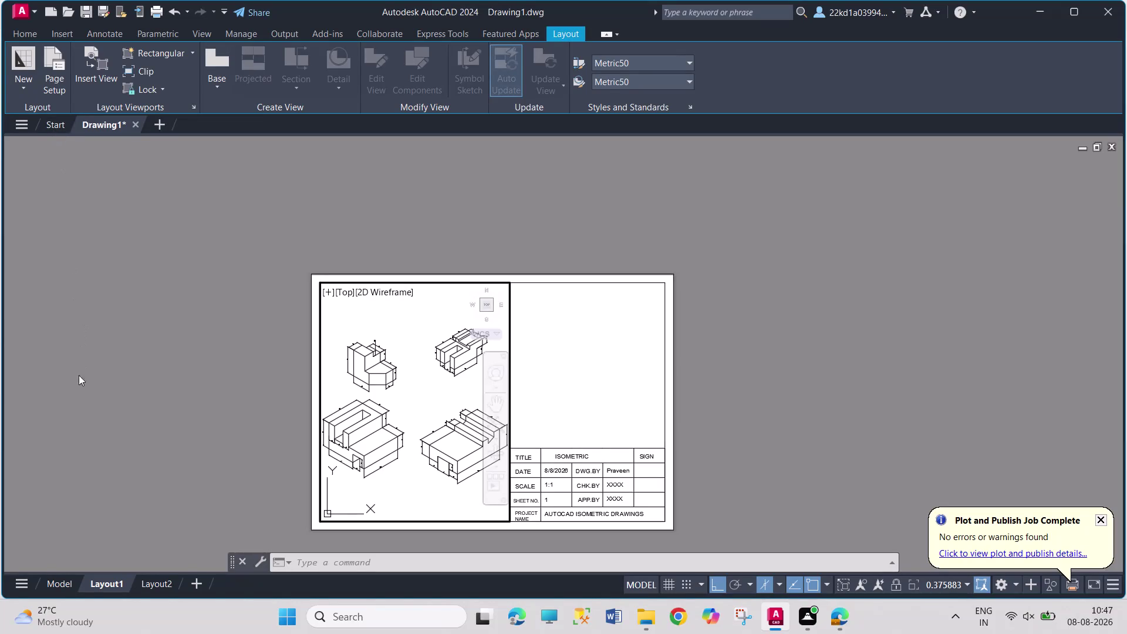
From model space, browse the save dialog to D: > DESKTOP2 > SOLIDWORKS CADDESK > ASSEMBLY1111 > AUTOCAD FUJI.
click(55, 584)
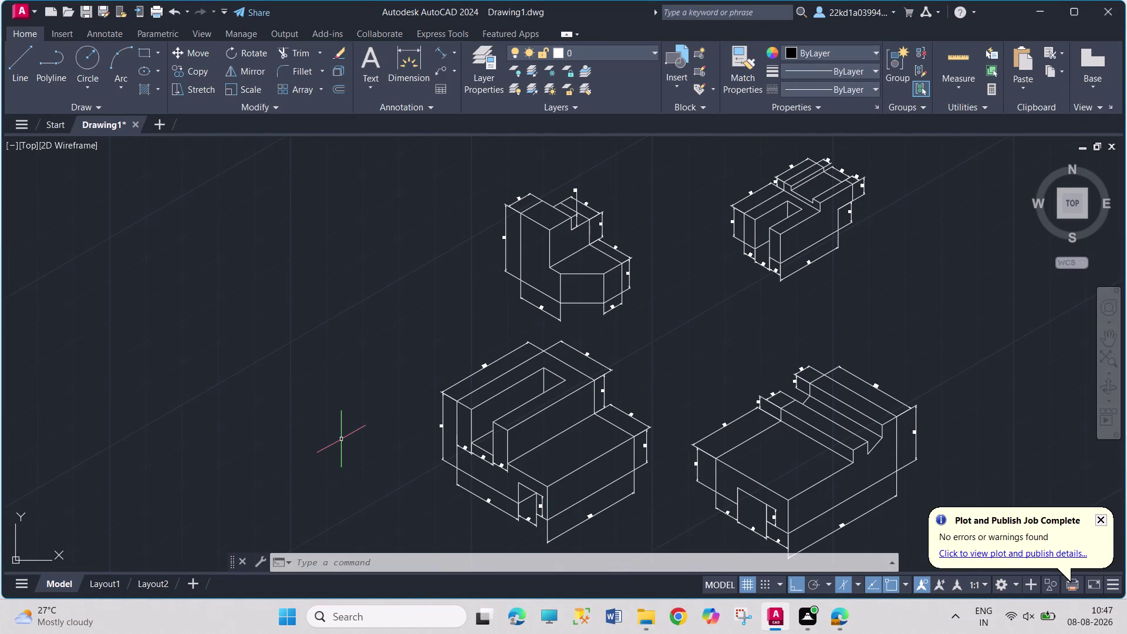
key(ctrl+s)
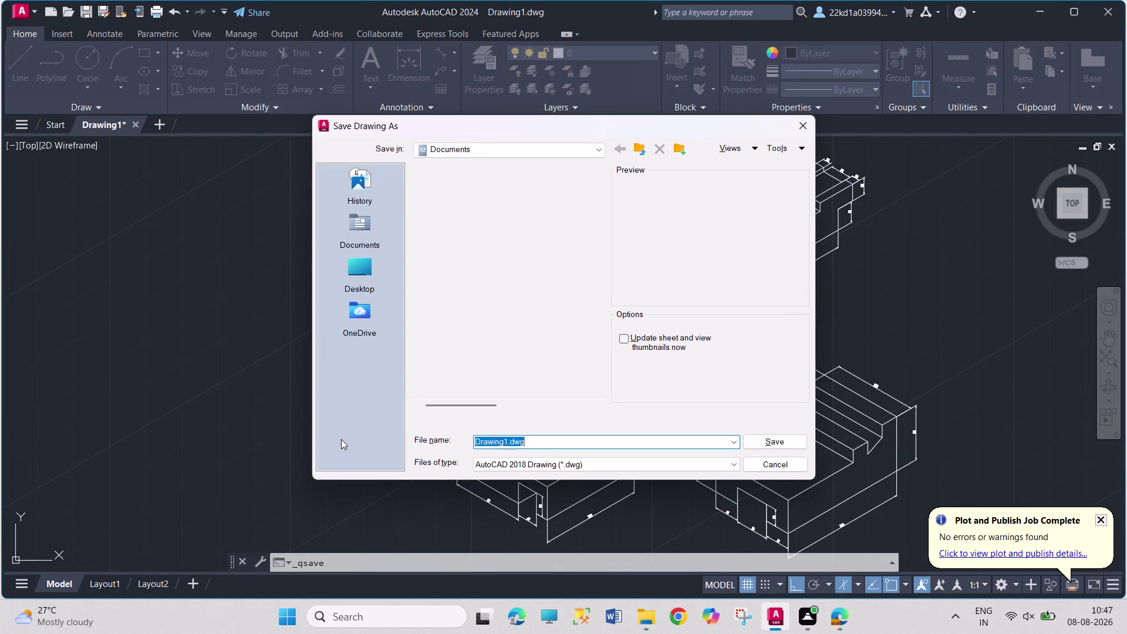
click(366, 273)
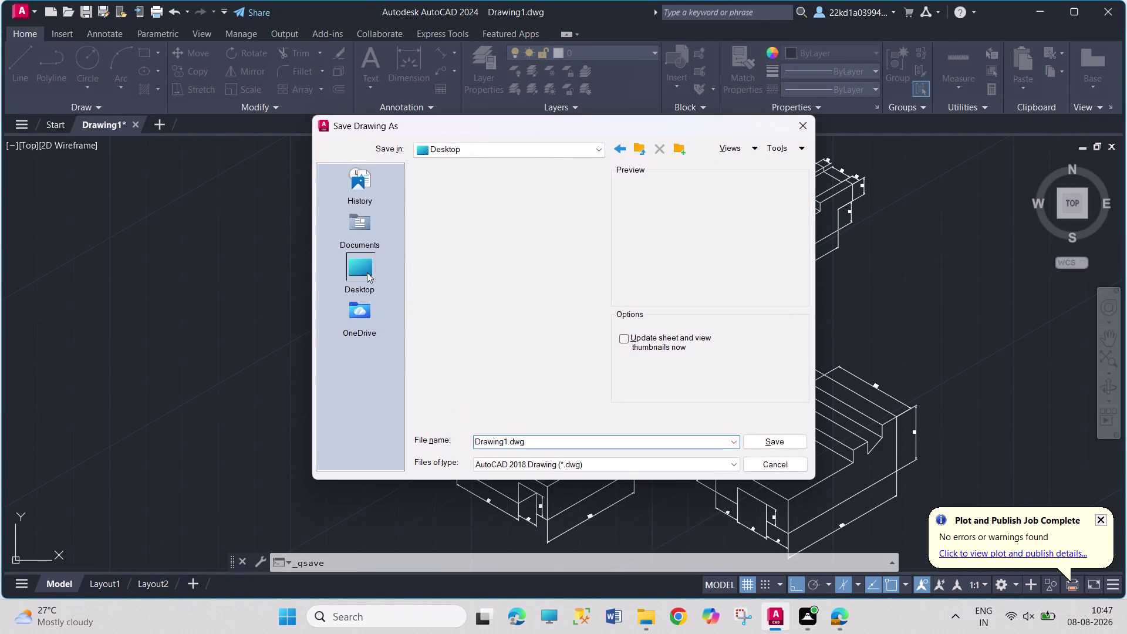
double_click(444, 306)
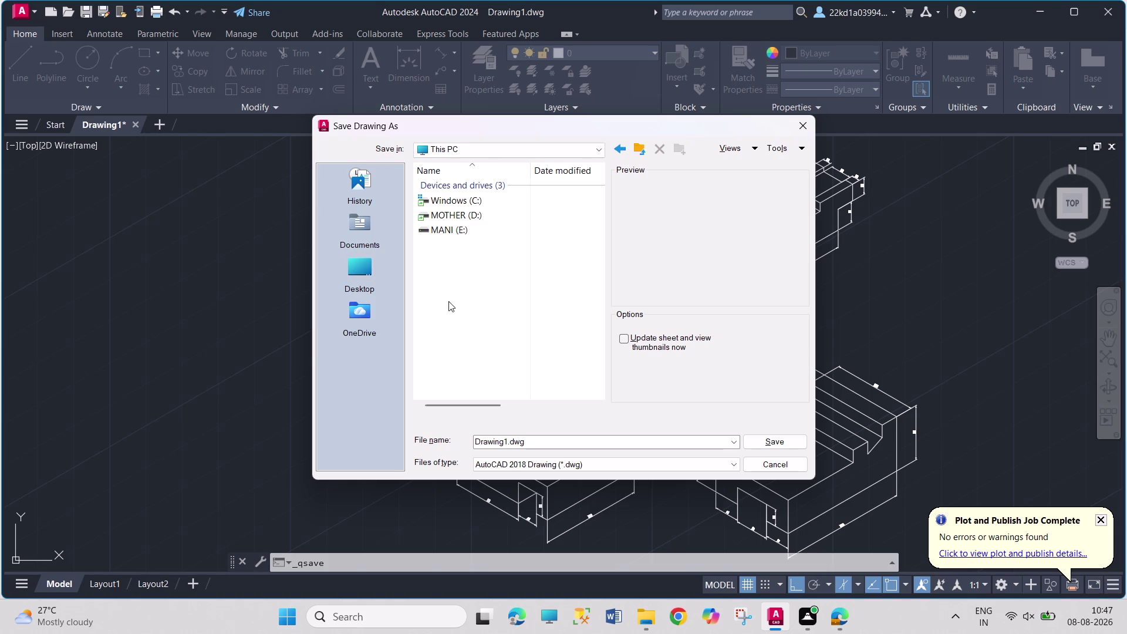
double_click(488, 218)
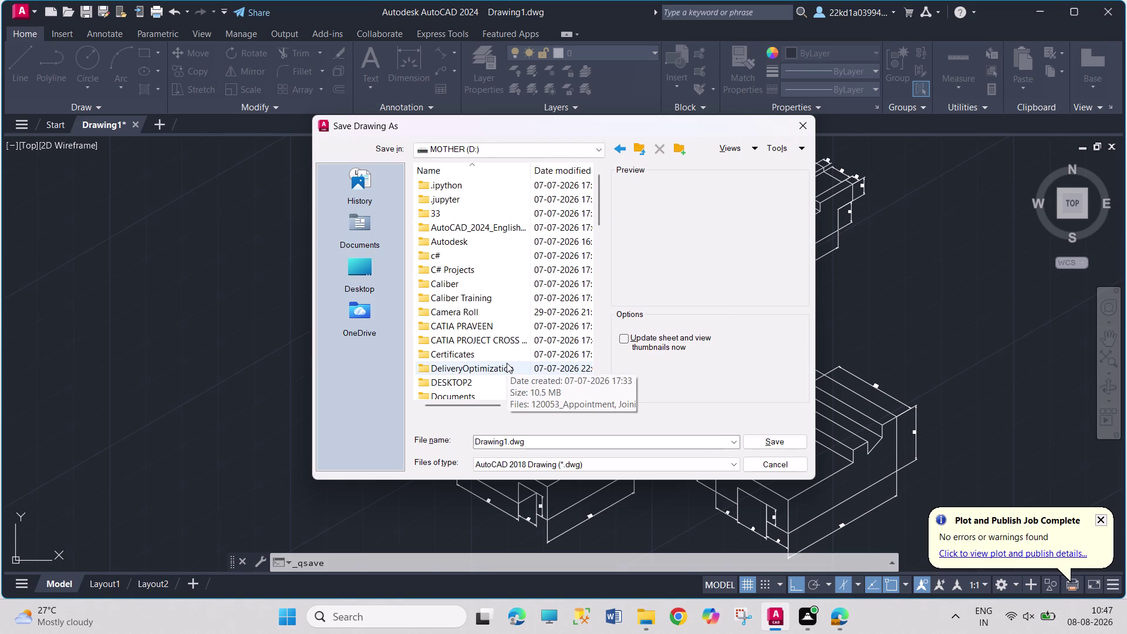
double_click(492, 384)
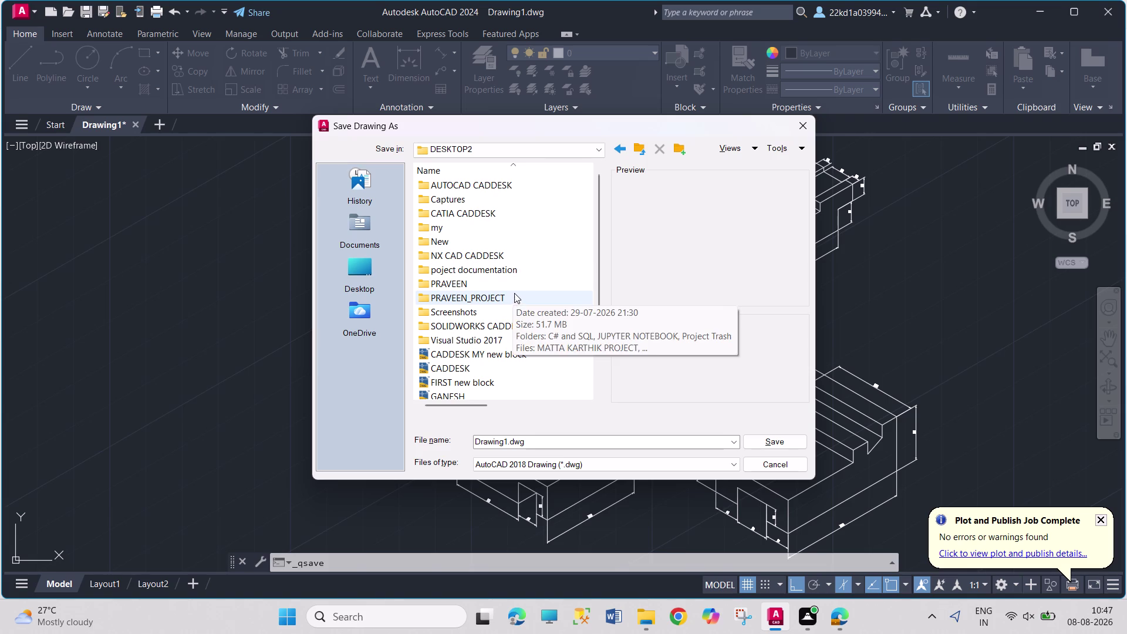
double_click(525, 326)
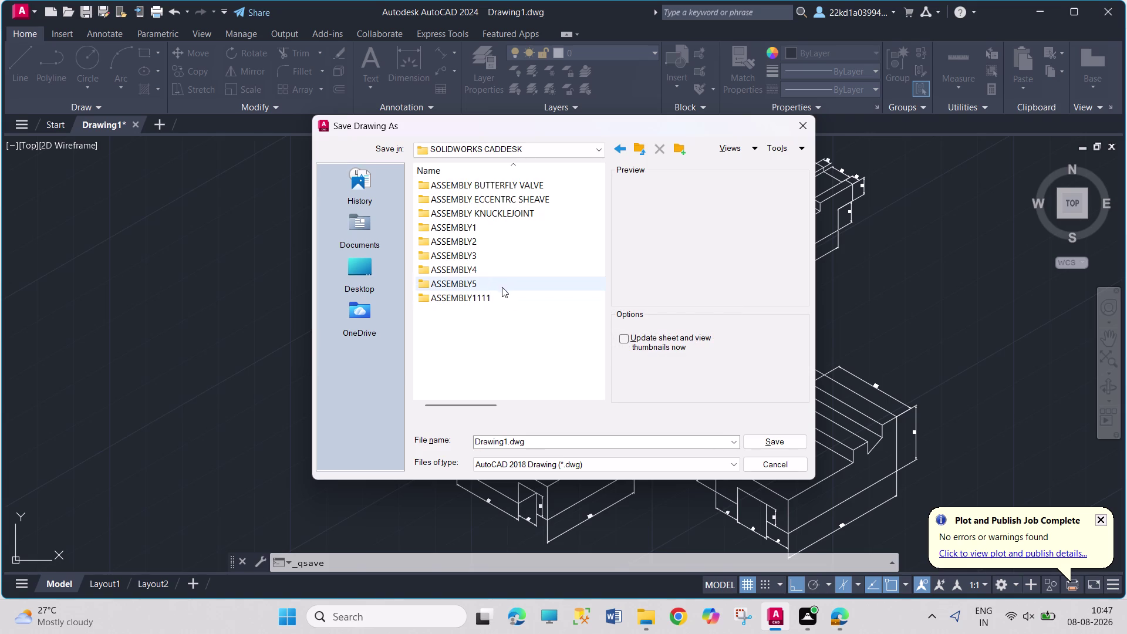
click(496, 302)
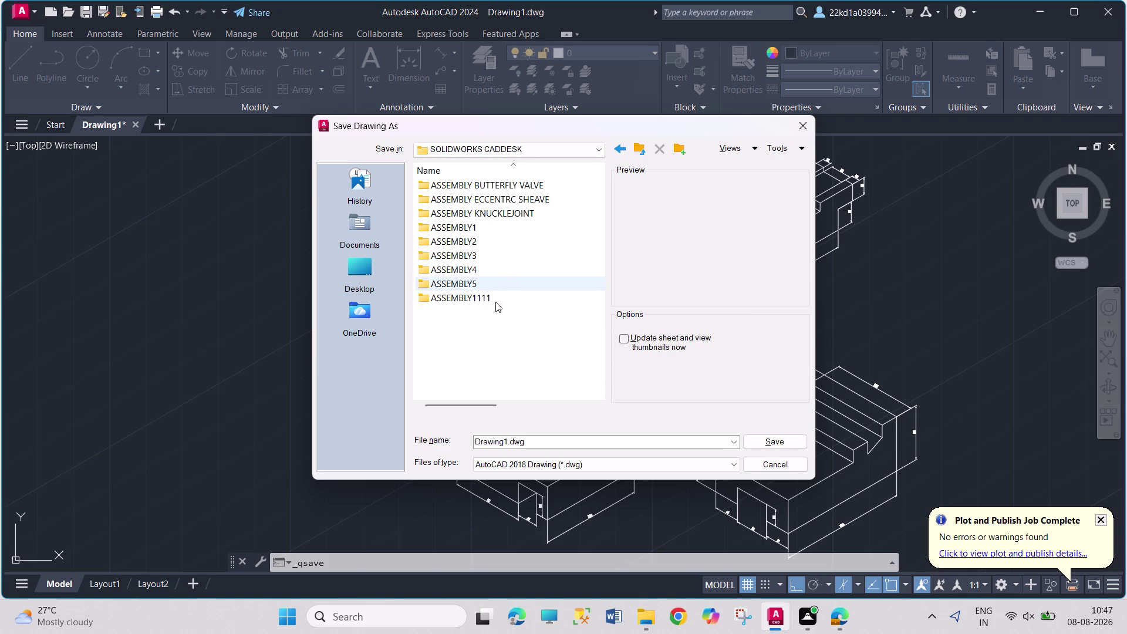
double_click(501, 300)
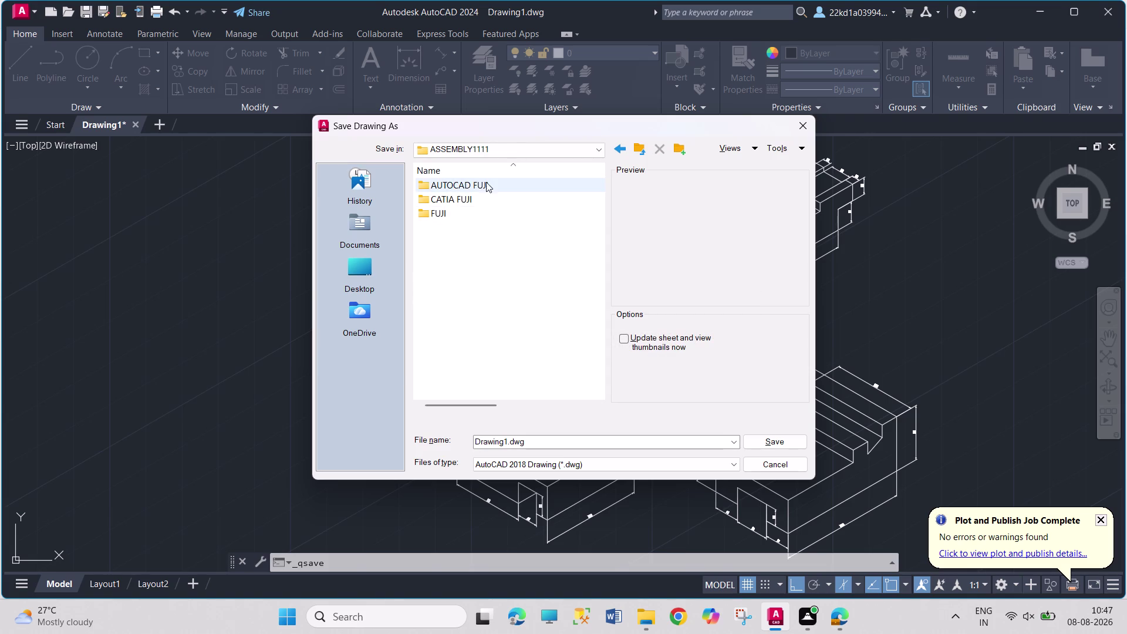
double_click(503, 182)
Name the file 'ISOMTERIC 1234' and save it in AUTOCAD FUJI.
click(550, 439)
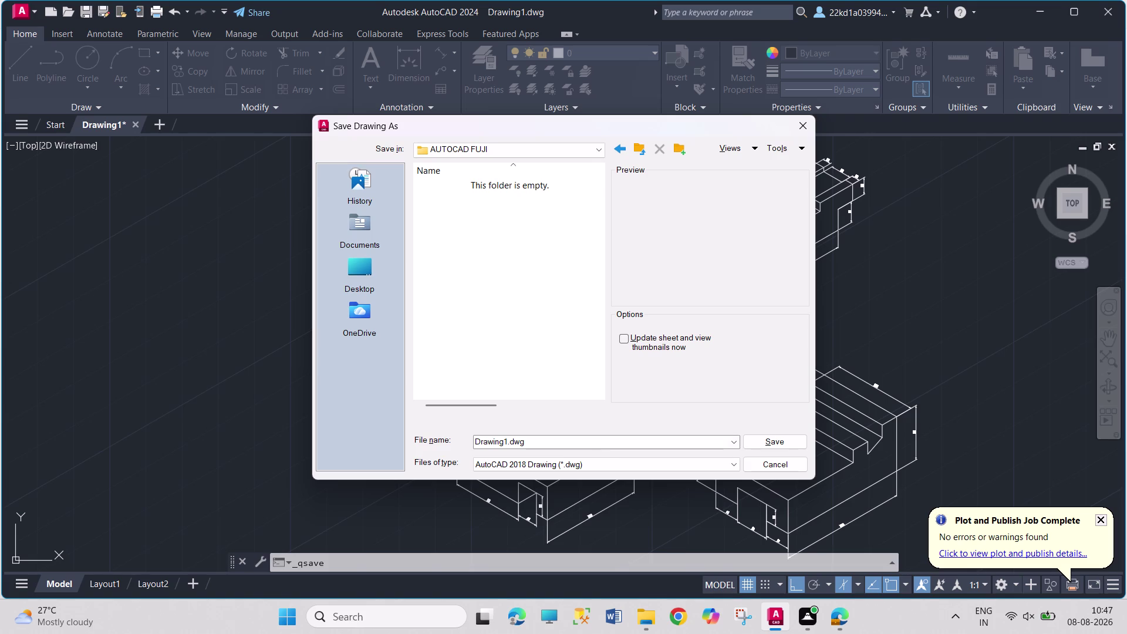
text(ISO)
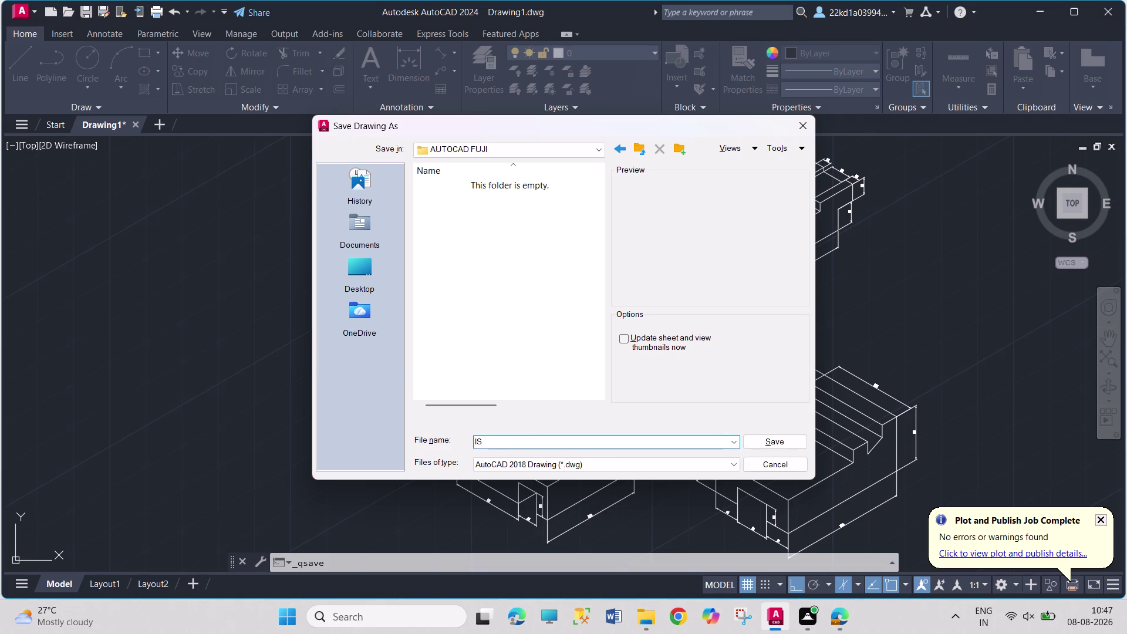
text(MTERI)
text(C)
key(space)
text(123)
text(4)
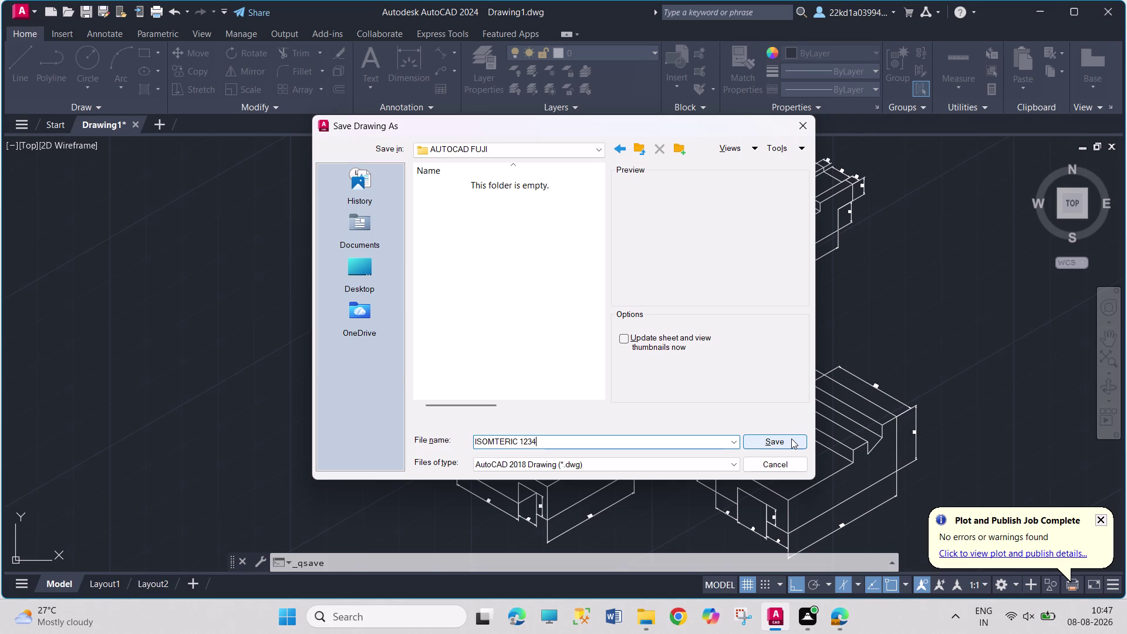
click(791, 439)
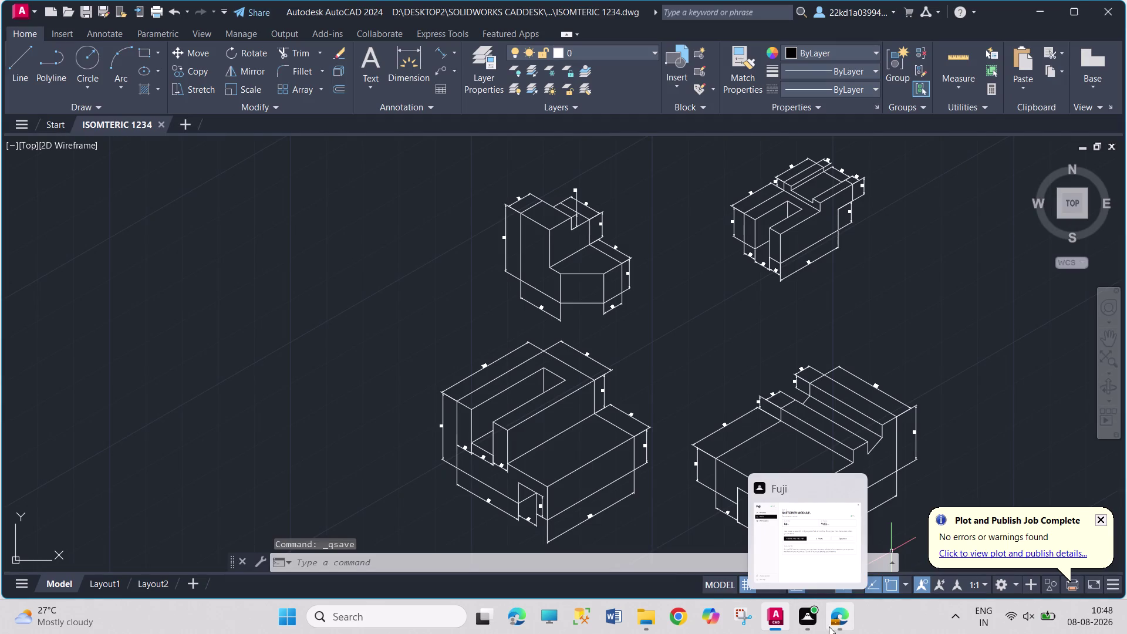
middle_drag(903, 333, 817, 324)
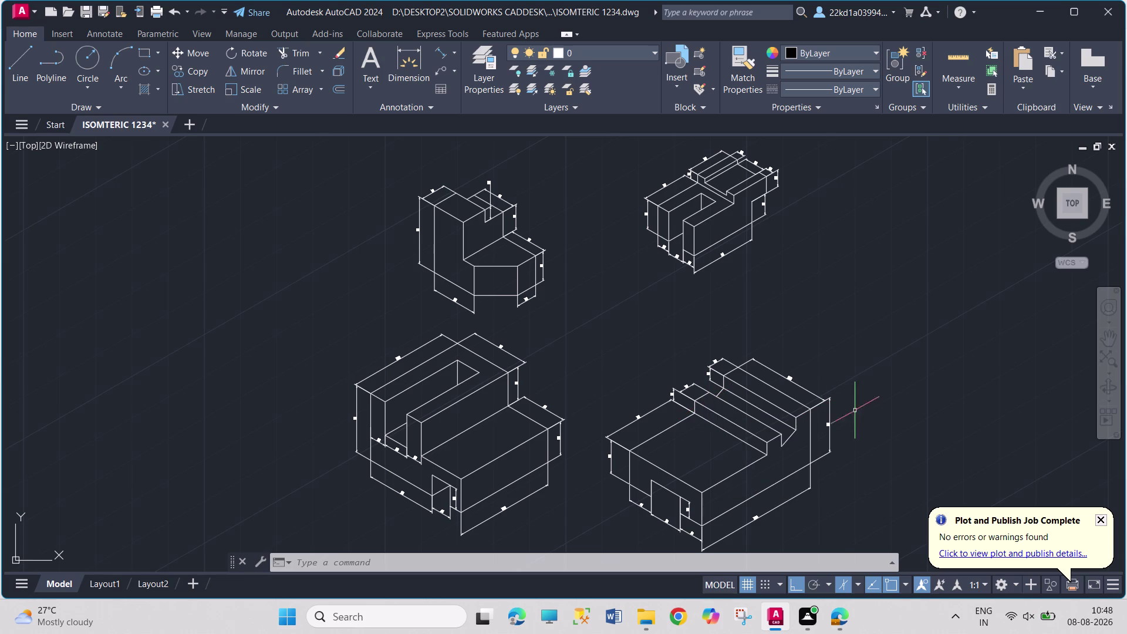
click(1102, 523)
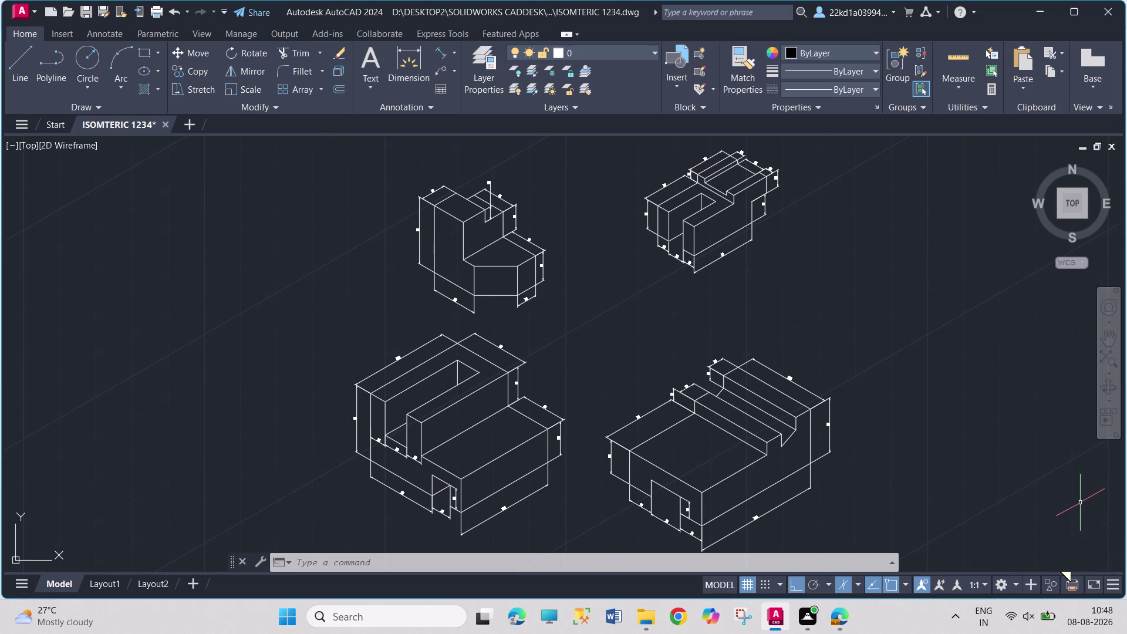
click(860, 236)
click(971, 390)
drag(893, 219, 894, 241)
drag(970, 353, 968, 346)
click(889, 186)
drag(1002, 359, 996, 348)
drag(897, 218, 906, 238)
click(986, 368)
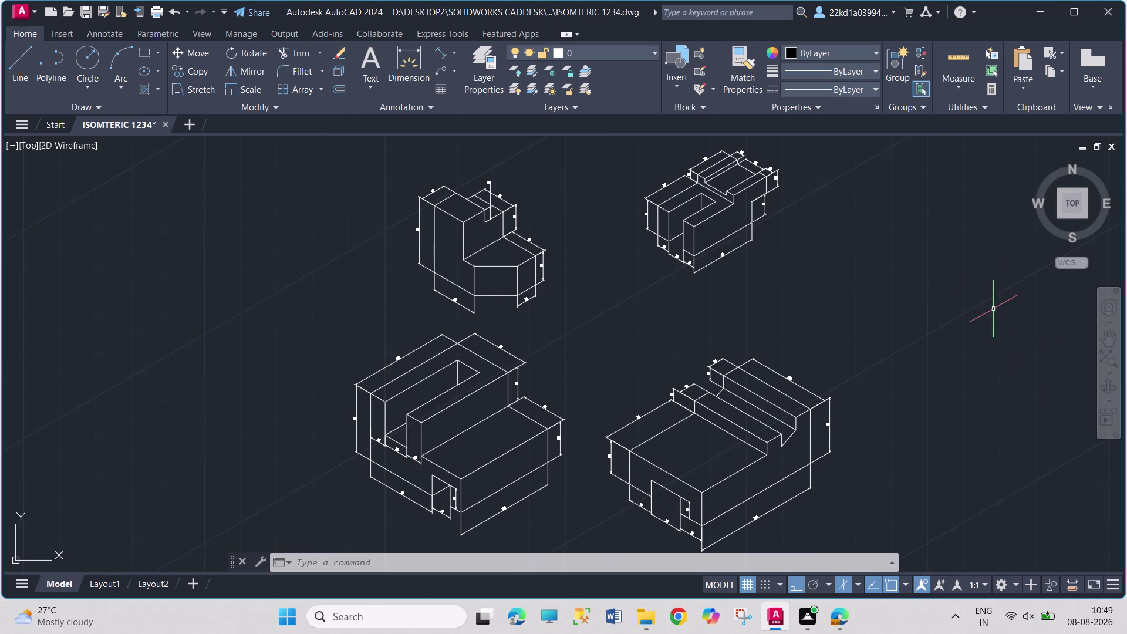
Drag small selection windows in empty model space, then return to the Layout1 sheet.
click(821, 210)
click(946, 329)
click(825, 190)
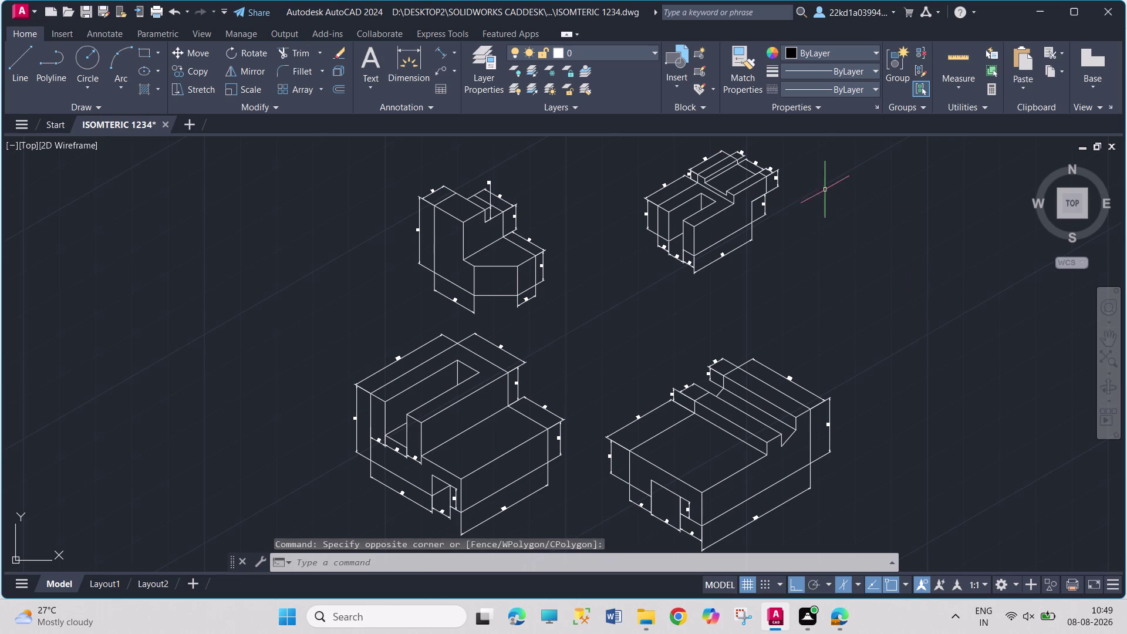
drag(950, 315, 950, 305)
drag(817, 193, 822, 202)
click(952, 347)
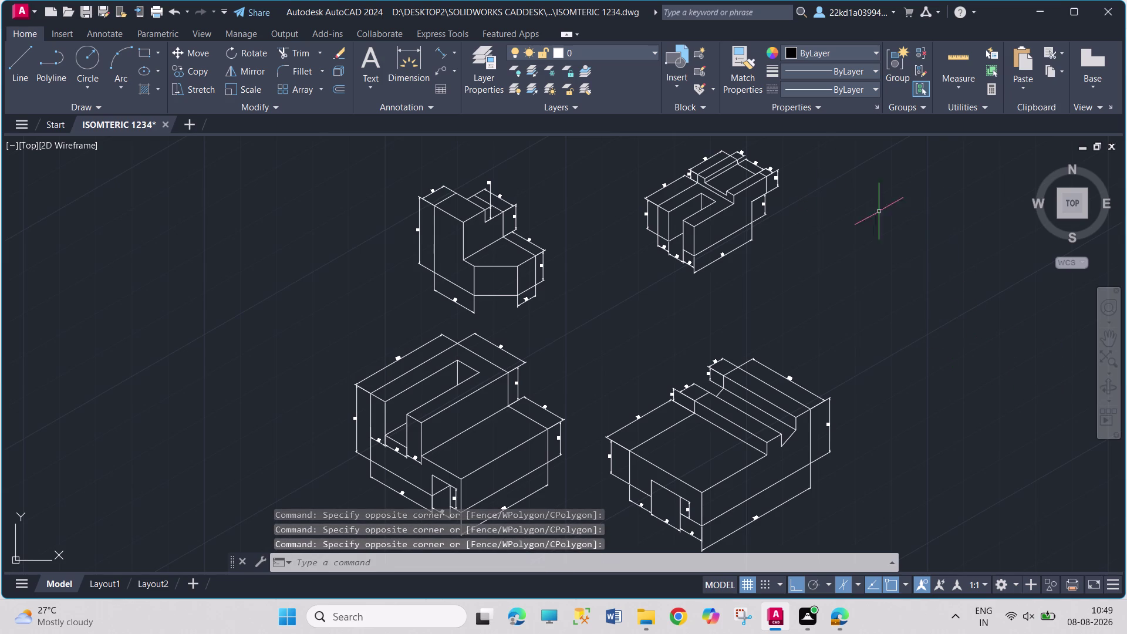
click(846, 163)
click(972, 327)
drag(815, 173, 818, 180)
click(913, 323)
drag(834, 197, 835, 202)
click(937, 337)
drag(831, 204, 837, 216)
click(976, 390)
click(115, 588)
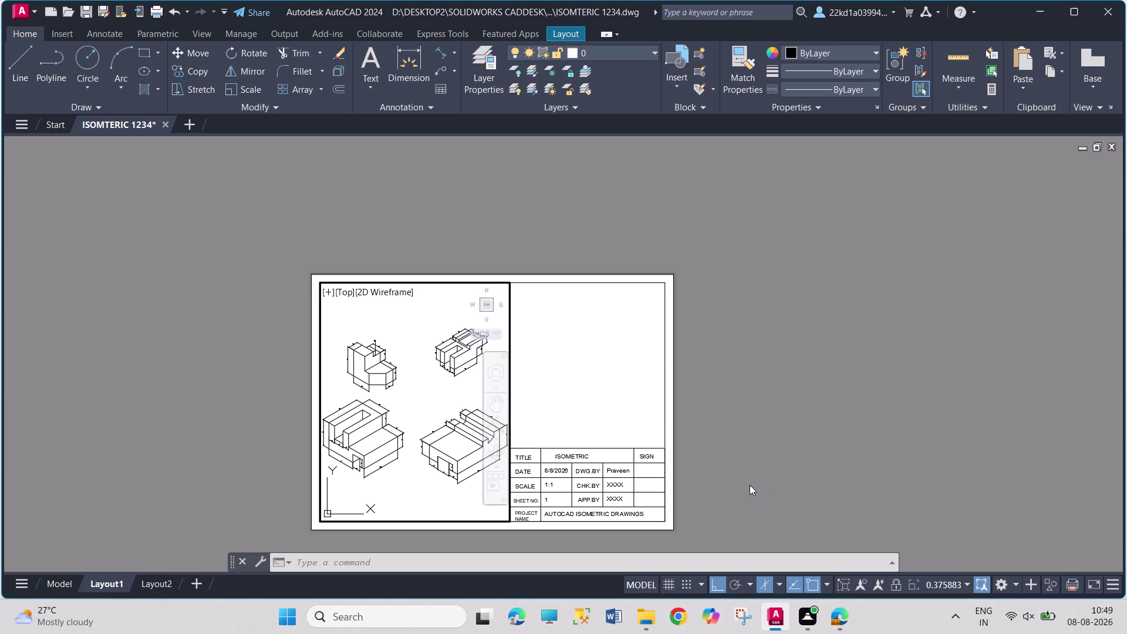
click(576, 34)
click(146, 55)
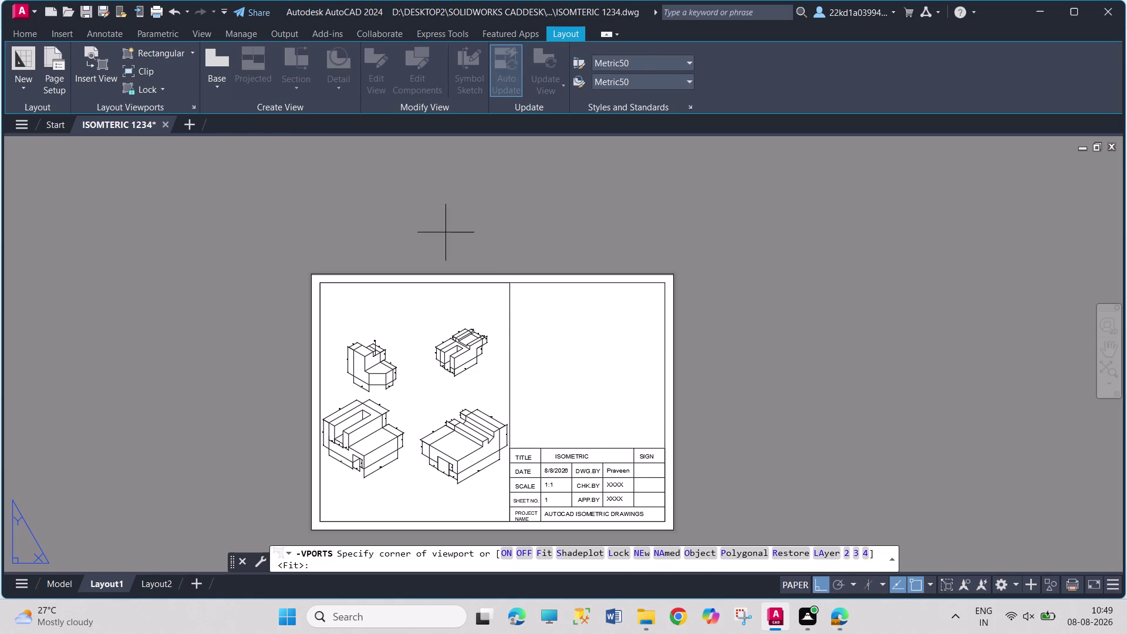
click(529, 293)
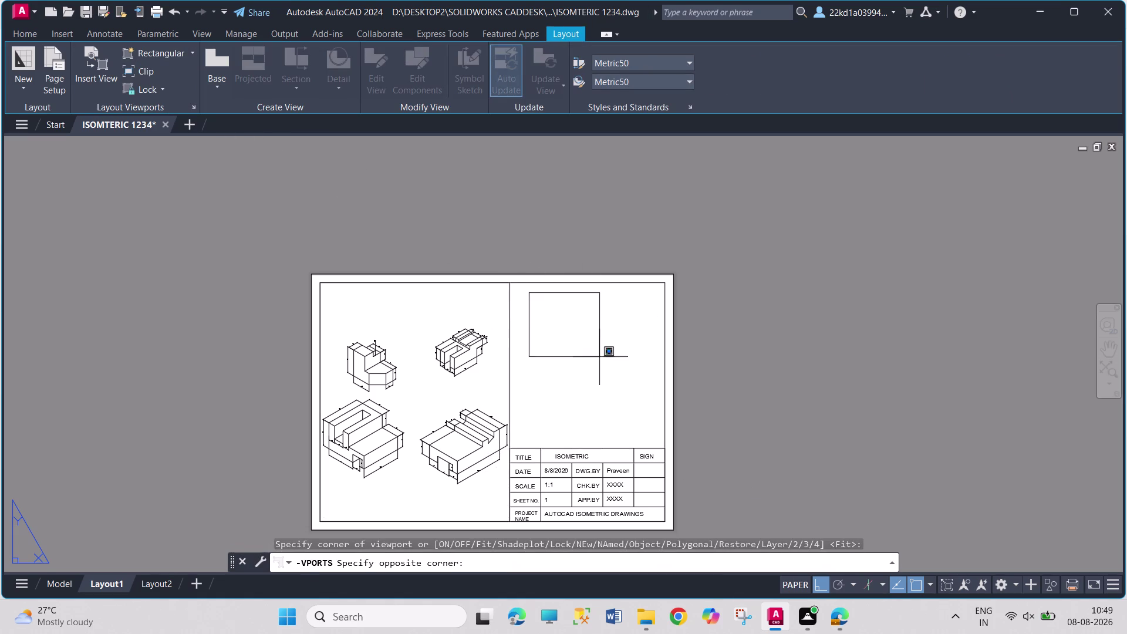
click(640, 421)
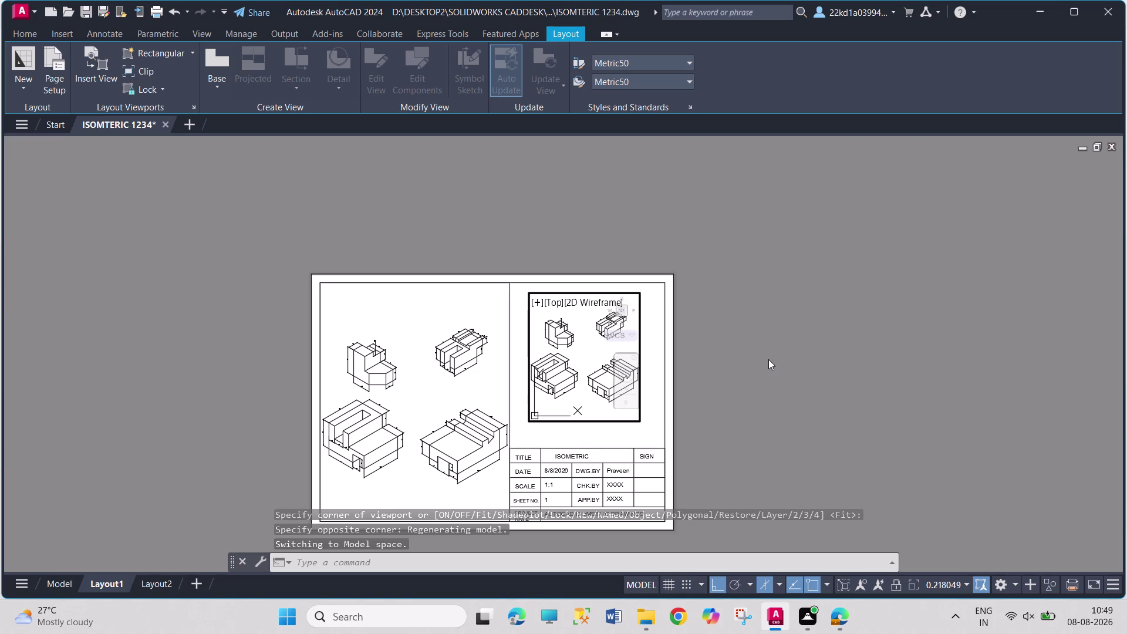
key(ctrl+z)
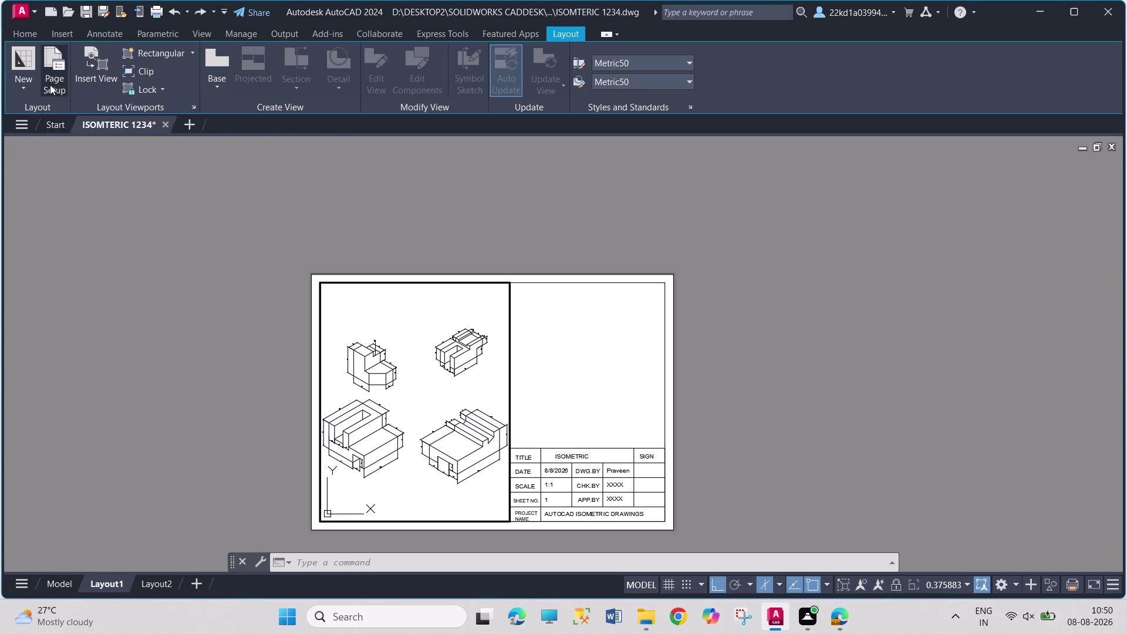
Start a model-space view on Layout1 by framing the top-left block, then cancel.
click(96, 76)
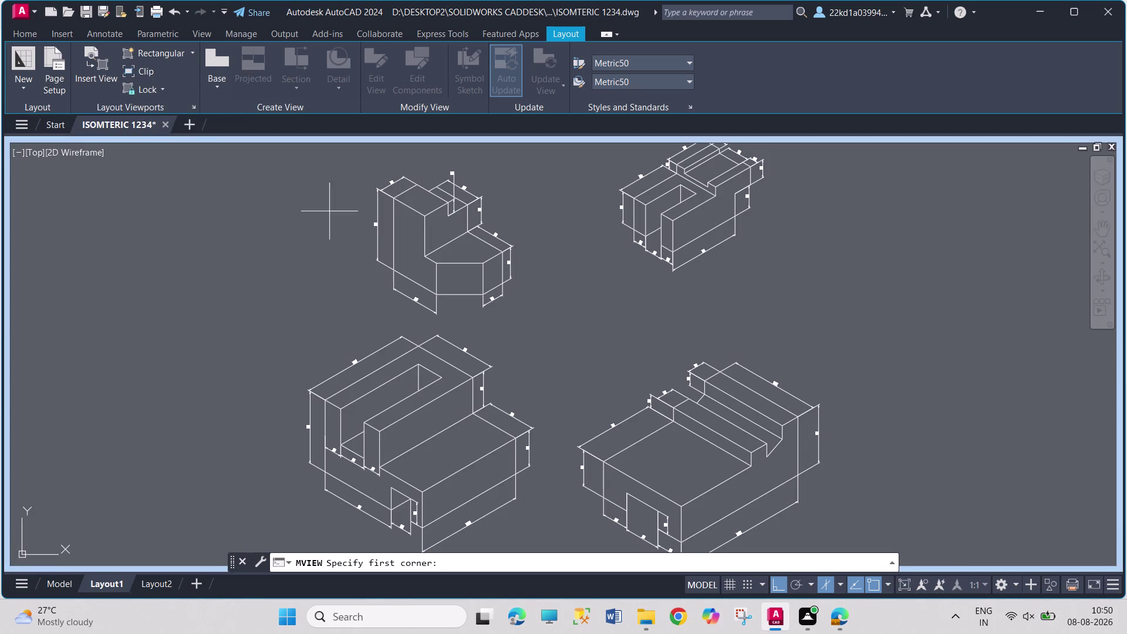
click(403, 207)
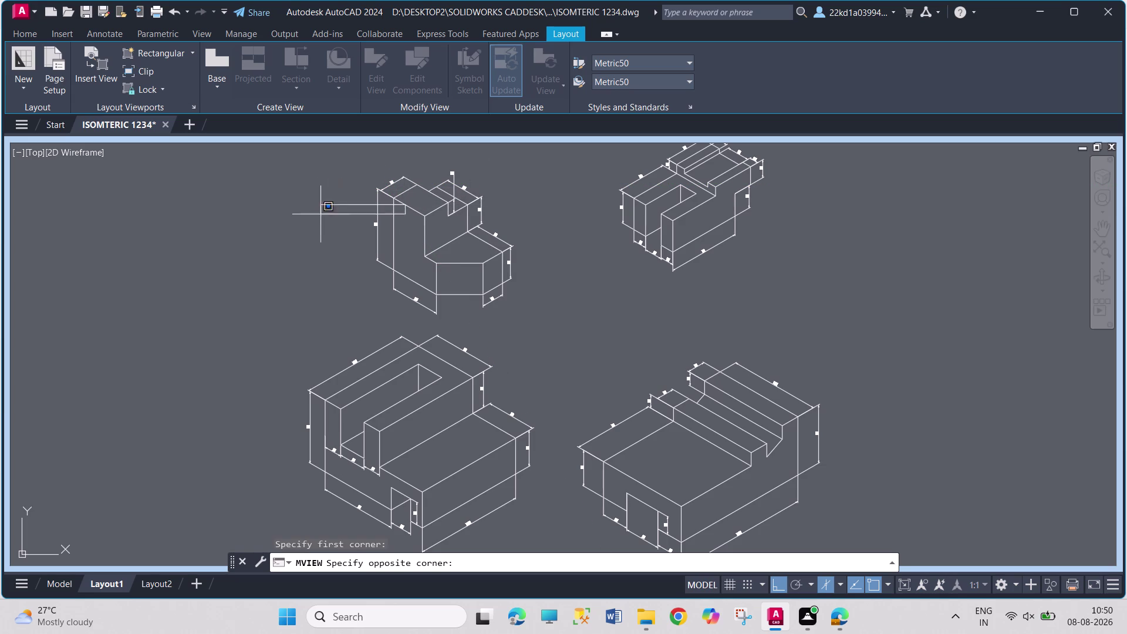
click(525, 318)
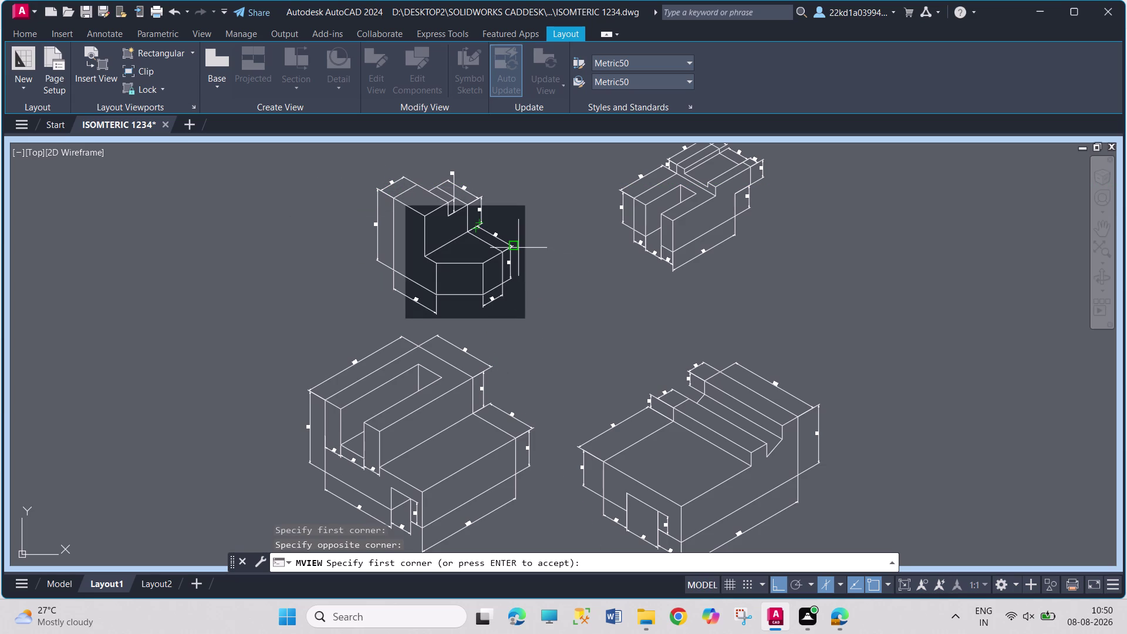
key(Escape)
click(571, 343)
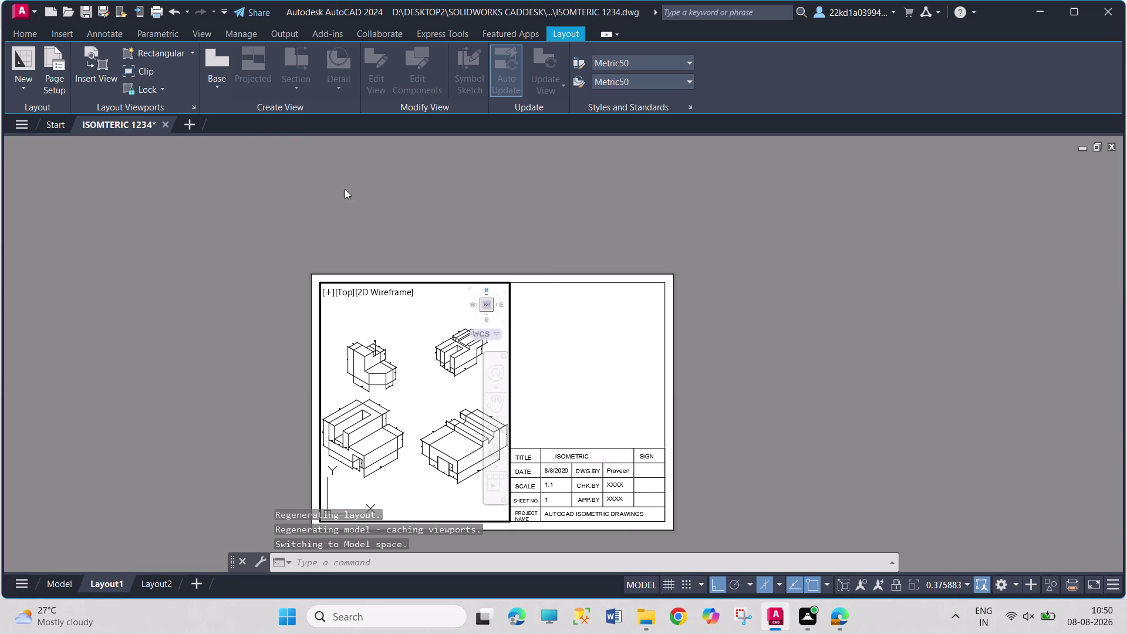
Reframe the top-left block, place its view on the sheet's right half, then undo it.
click(93, 70)
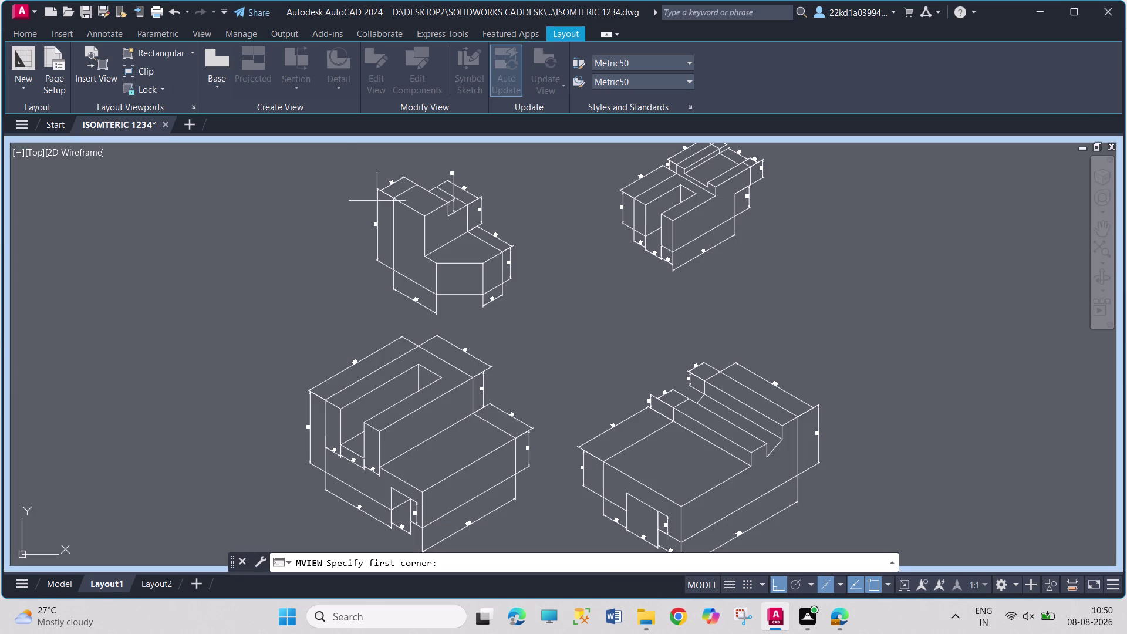
drag(343, 146, 494, 322)
drag(515, 328, 527, 326)
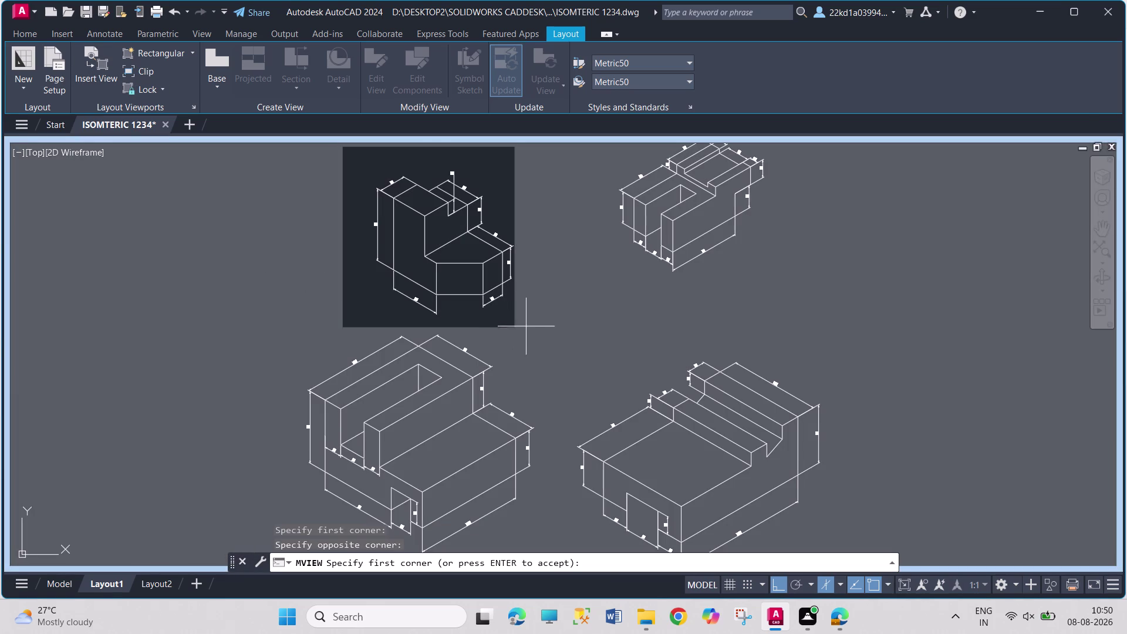
drag(526, 326, 528, 324)
key(Return)
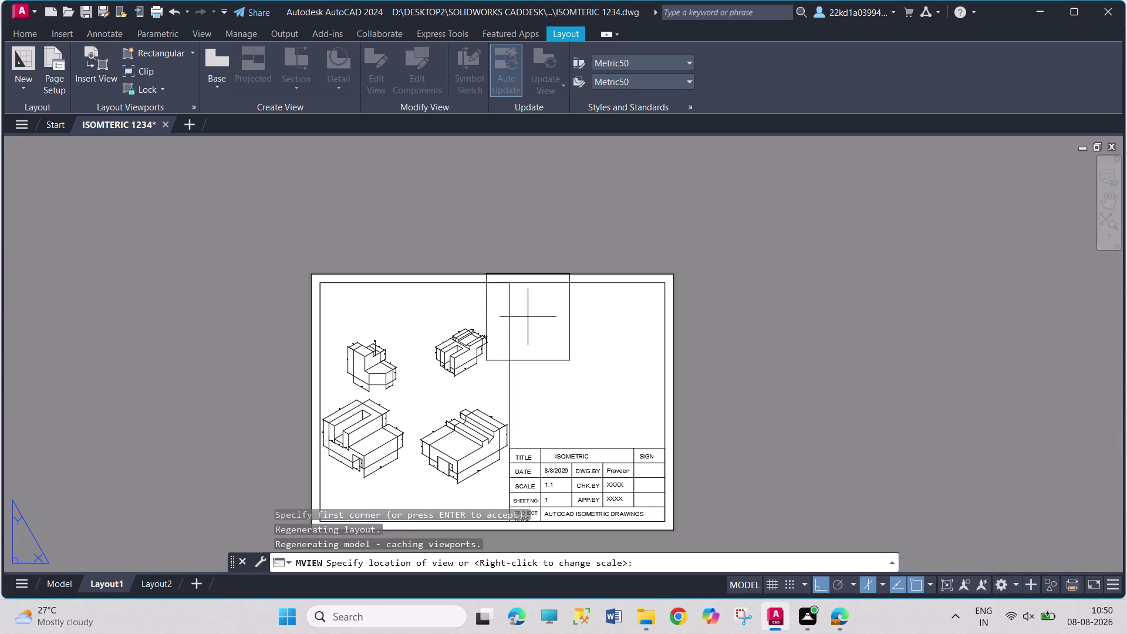
click(588, 348)
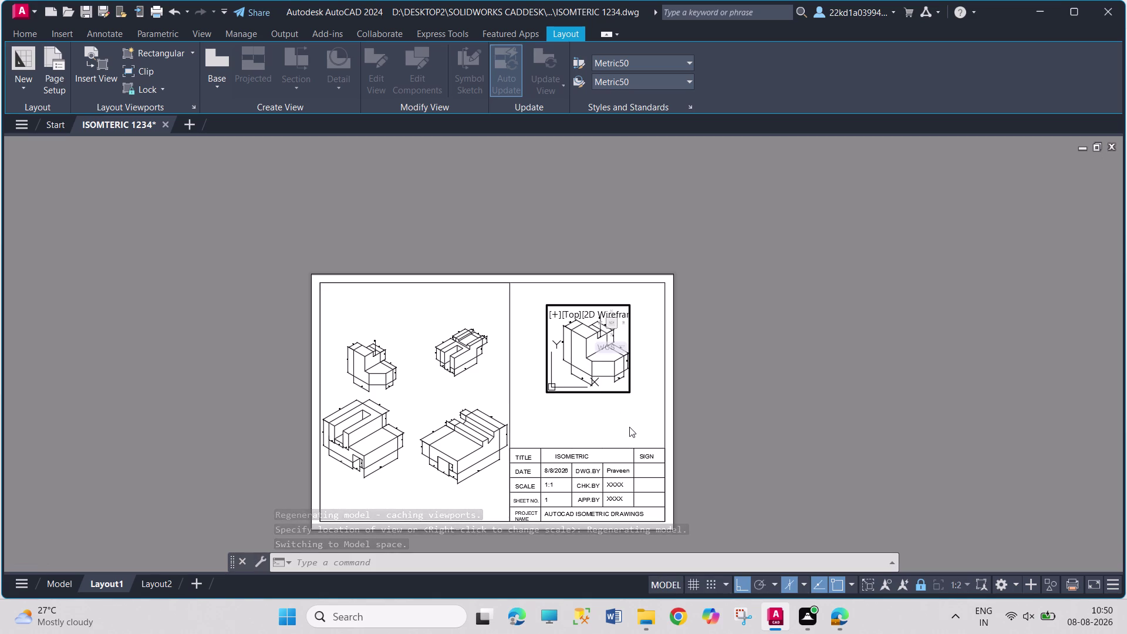
key(ctrl+z)
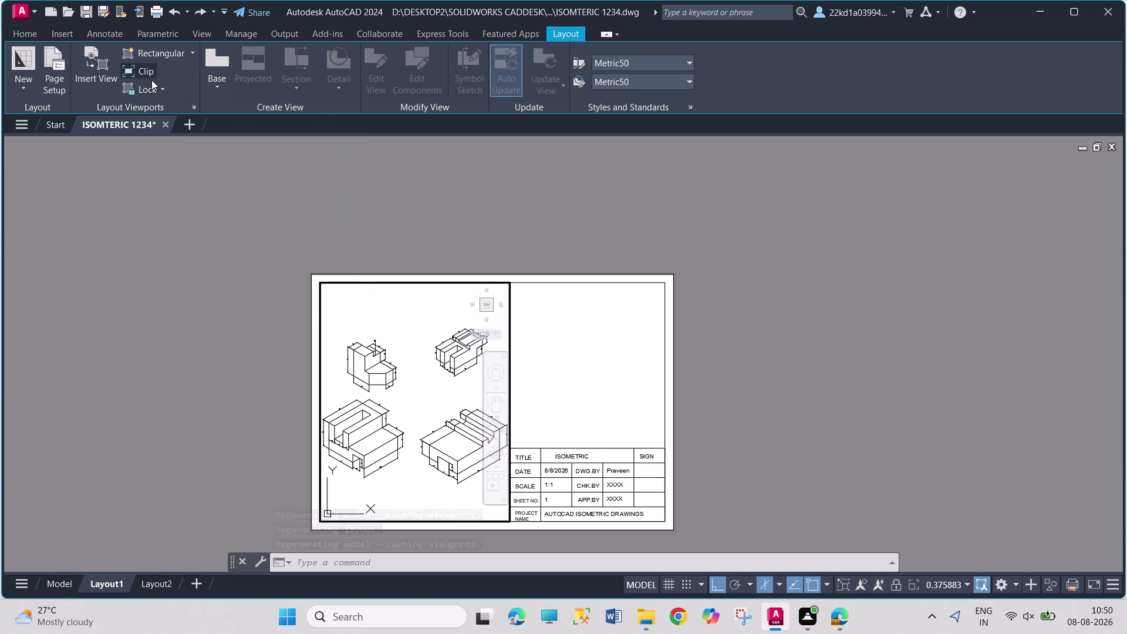
click(215, 86)
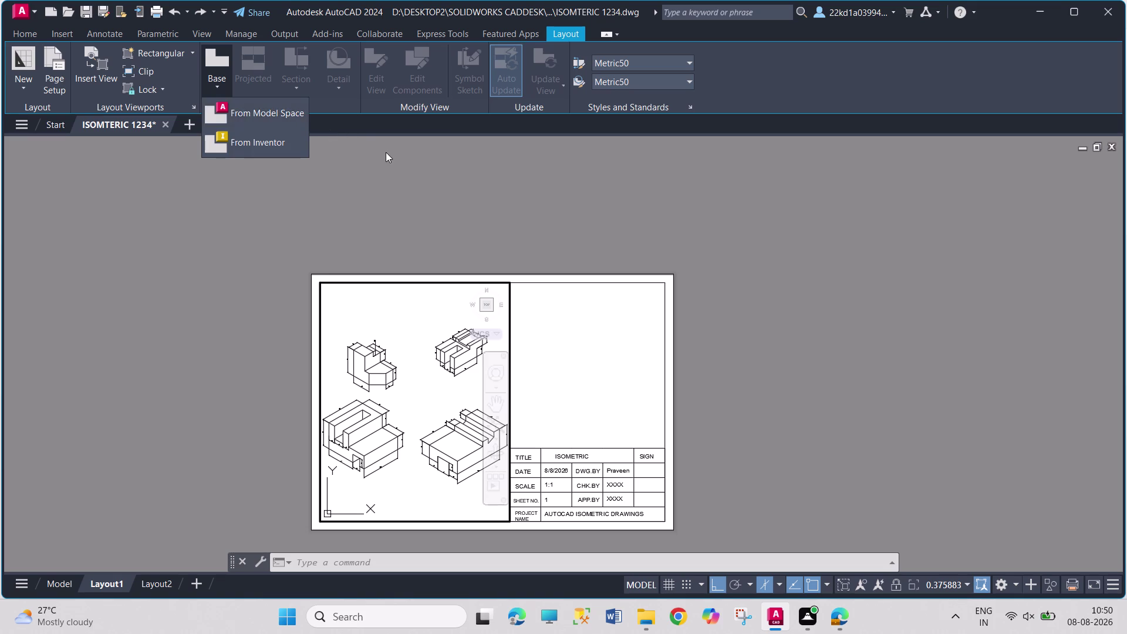
Dismiss the base view options, zoom the viewport out and back, and save.
click(386, 152)
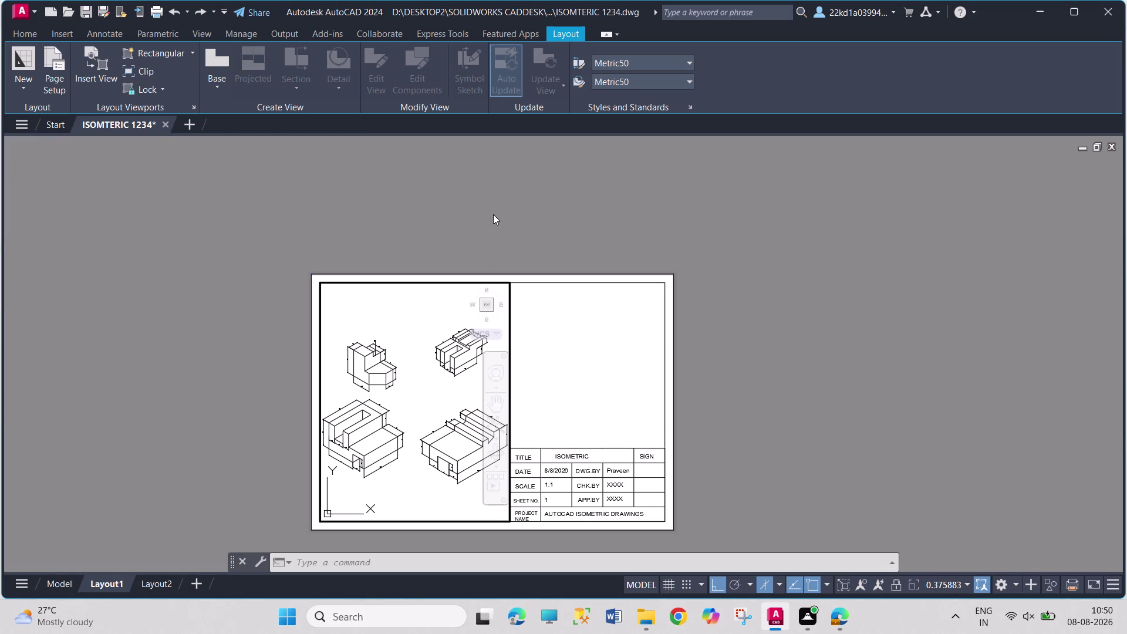
scroll(down, 3)
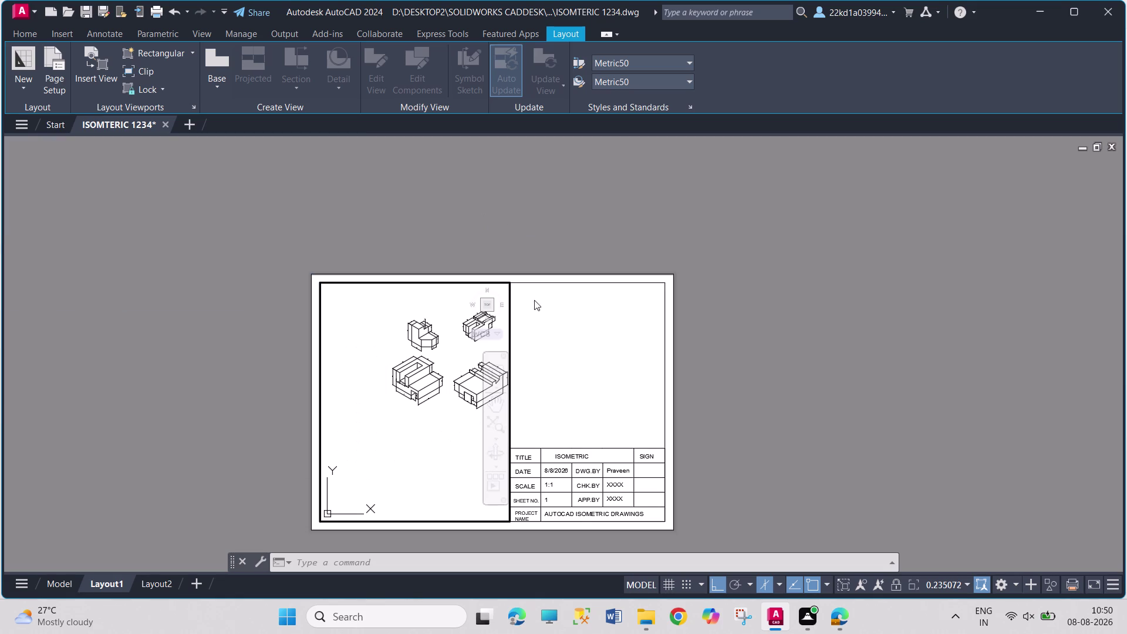
scroll(up, 3)
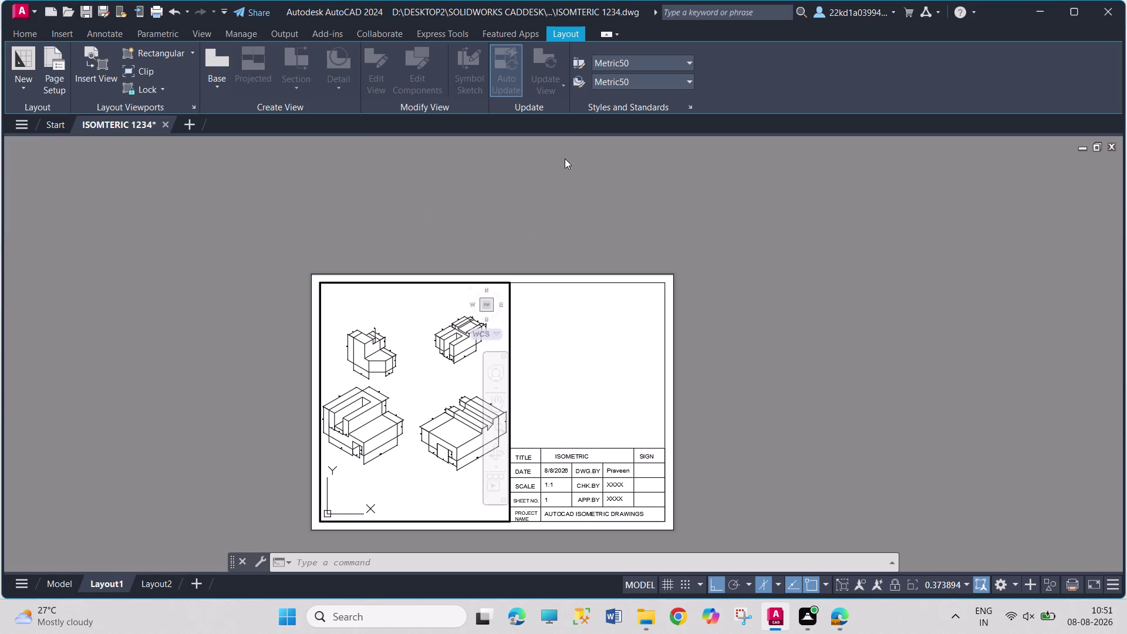
key(ctrl+s)
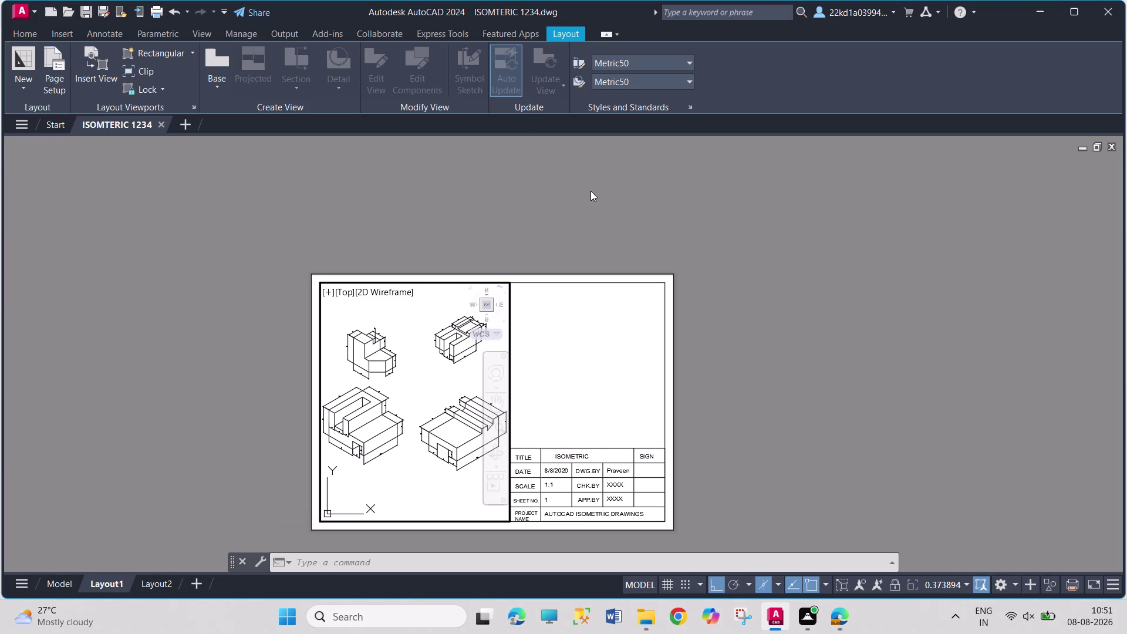
Leave Layout1 for model space and shift the isometric blocks left.
click(750, 179)
drag(724, 196, 766, 294)
drag(765, 294, 900, 327)
drag(582, 309, 636, 356)
click(64, 582)
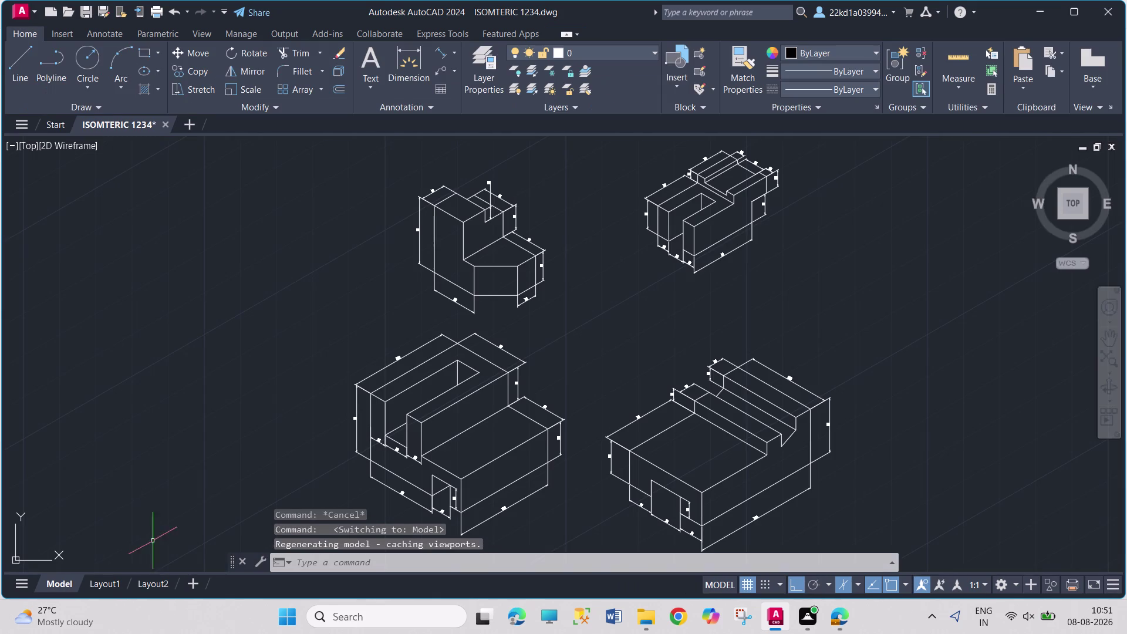
middle_drag(813, 280, 757, 271)
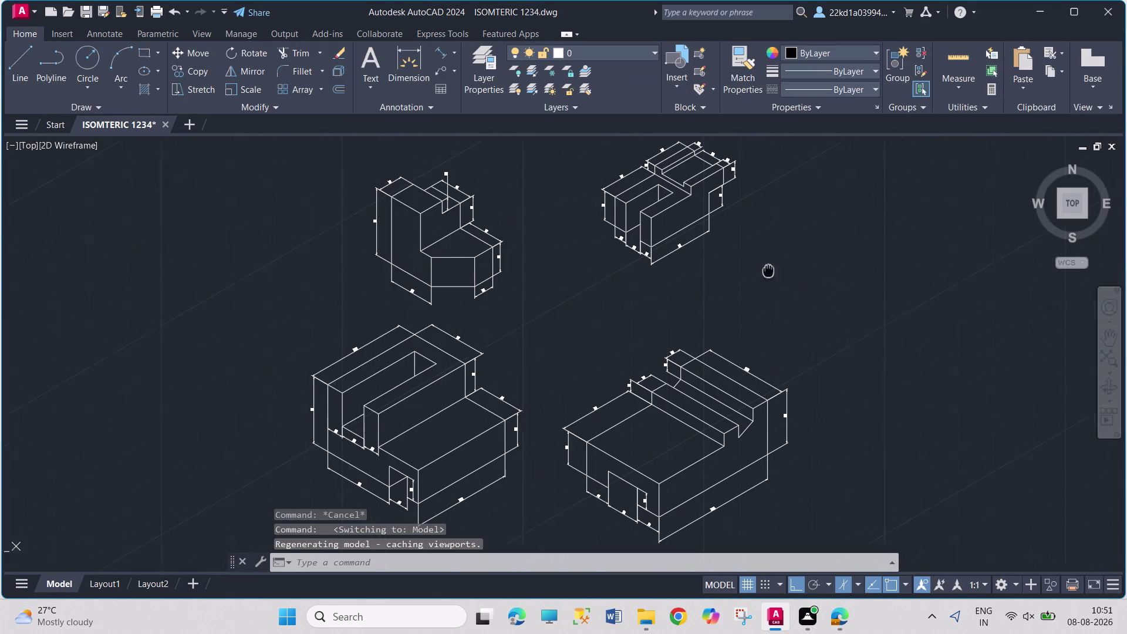
middle_drag(757, 271, 643, 281)
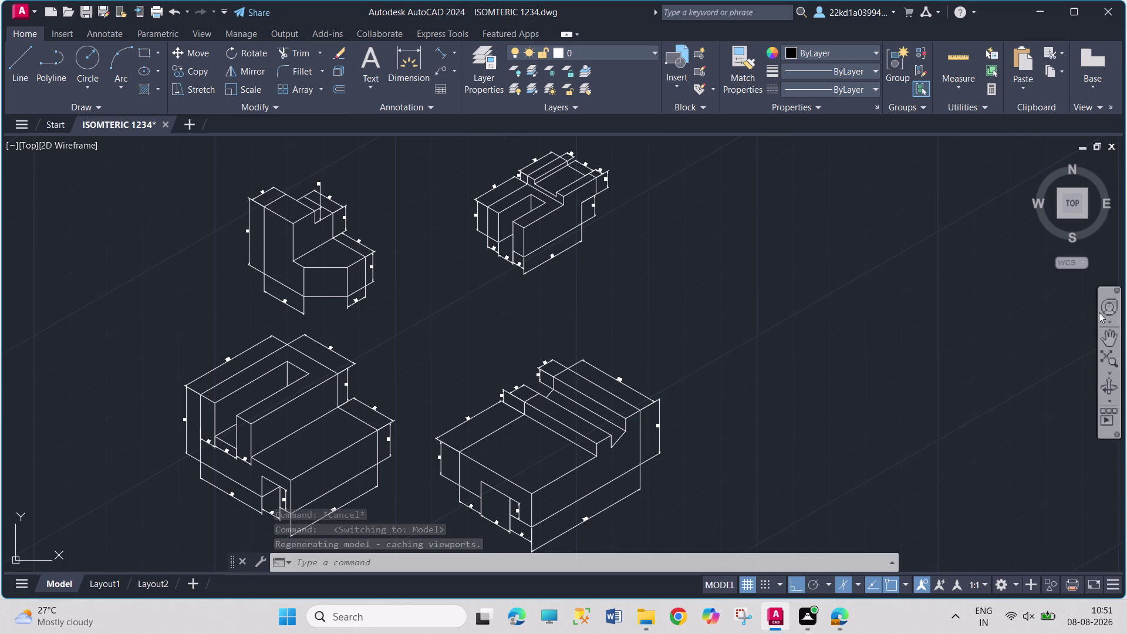
Pan with the navigation bar tool to centre the four blocks in view.
click(1111, 335)
drag(725, 318, 855, 283)
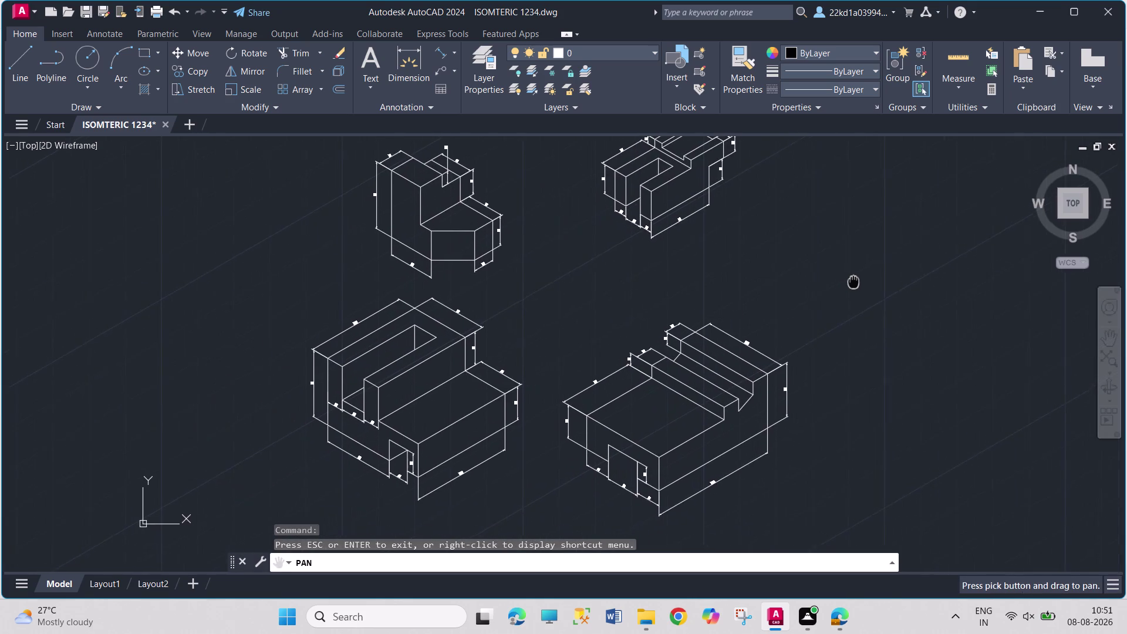
drag(855, 282, 842, 298)
drag(827, 275, 821, 285)
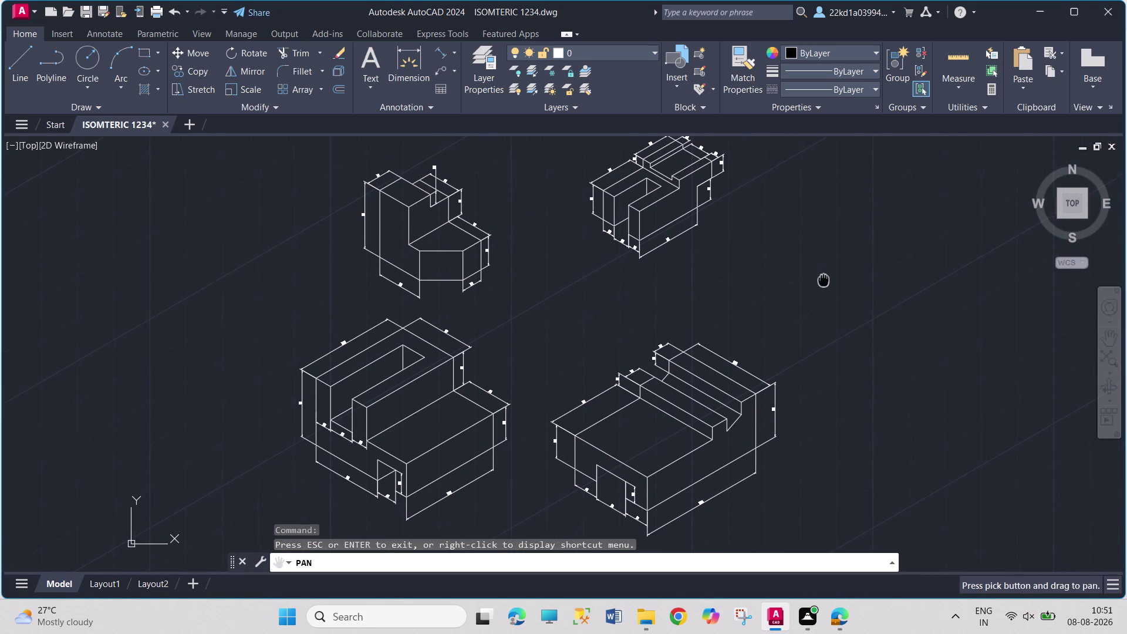
drag(822, 285, 820, 291)
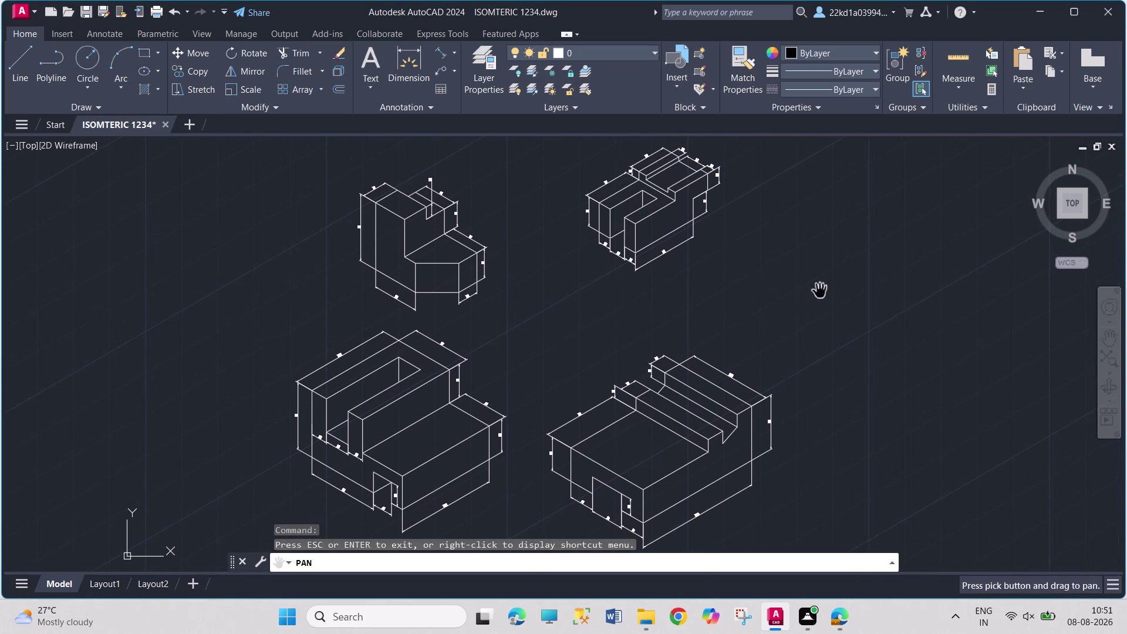
drag(820, 291, 614, 298)
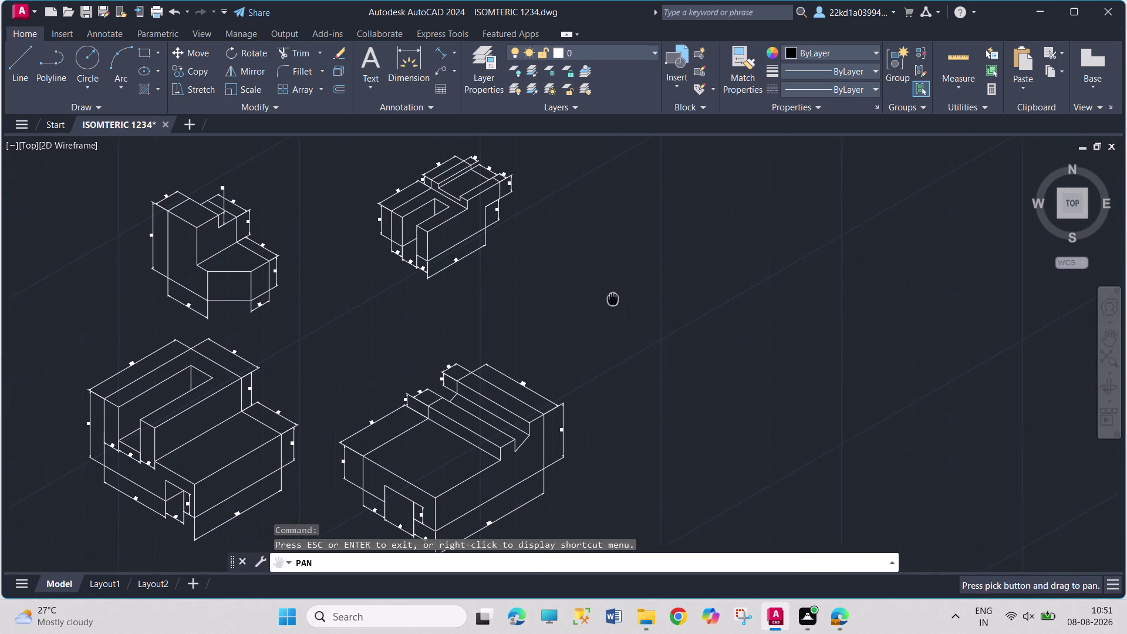
drag(614, 299, 711, 292)
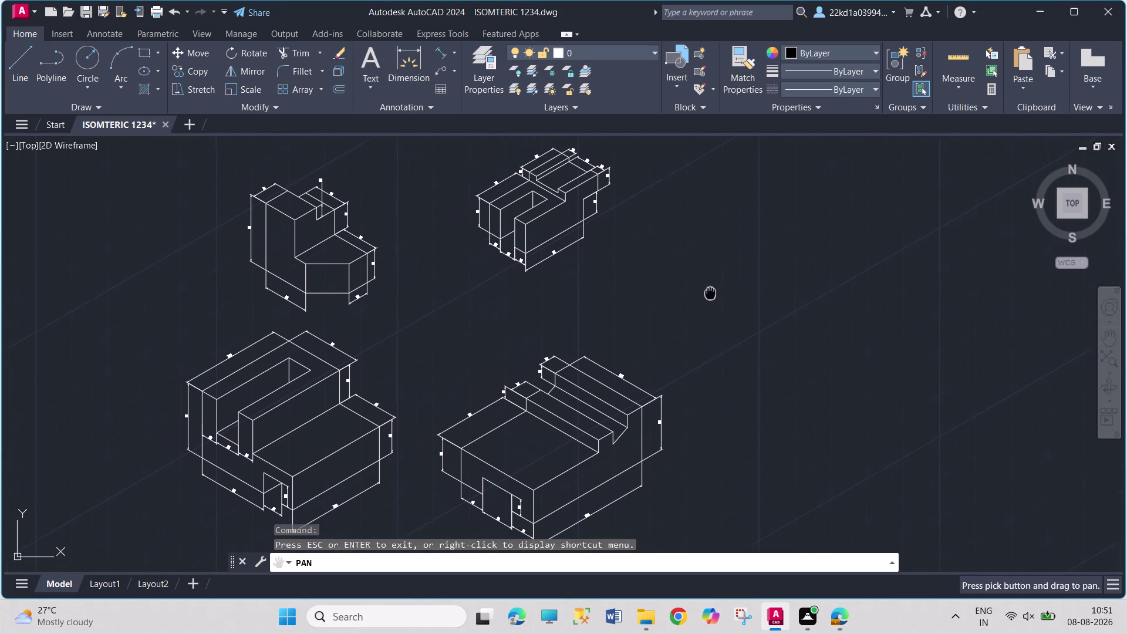
drag(710, 291, 712, 294)
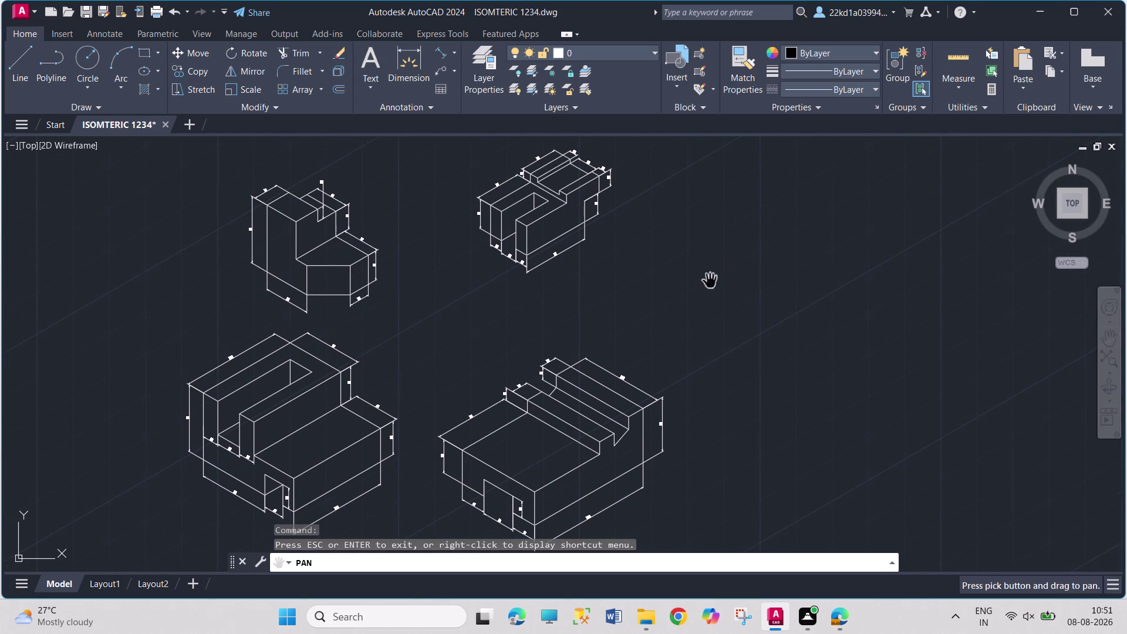
drag(708, 285, 778, 279)
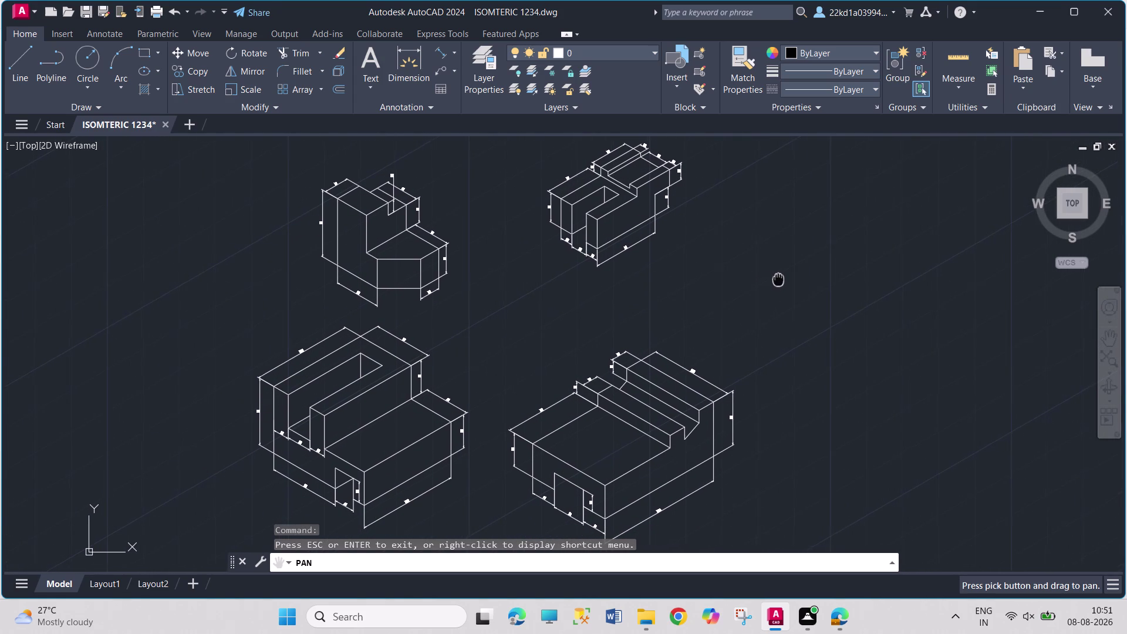
drag(778, 279, 783, 278)
drag(783, 279, 796, 279)
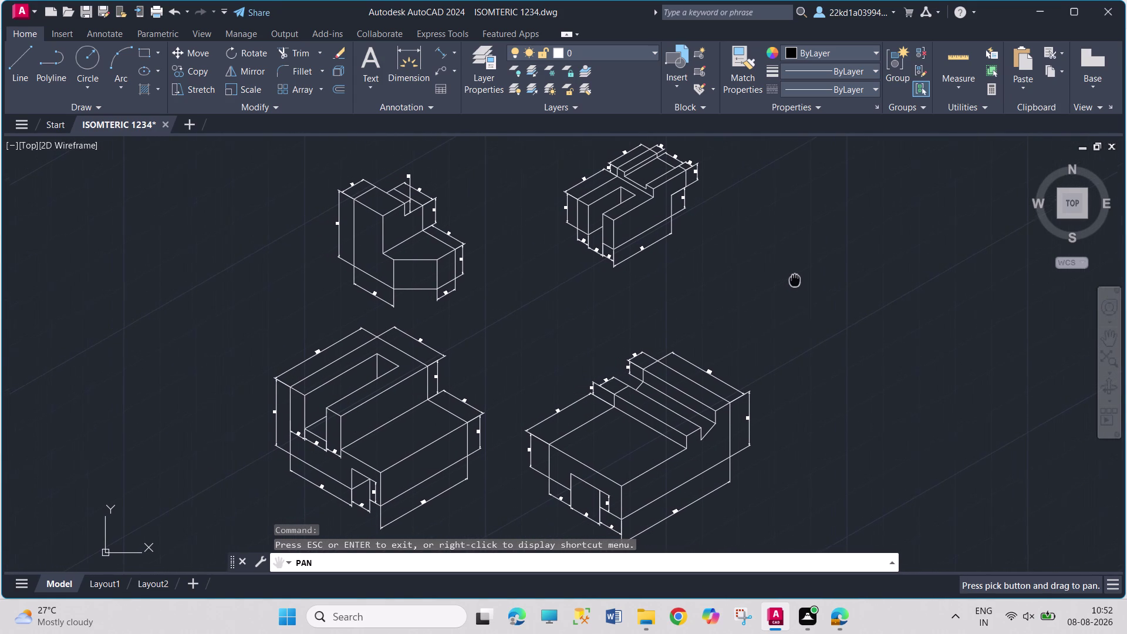
drag(796, 279, 803, 280)
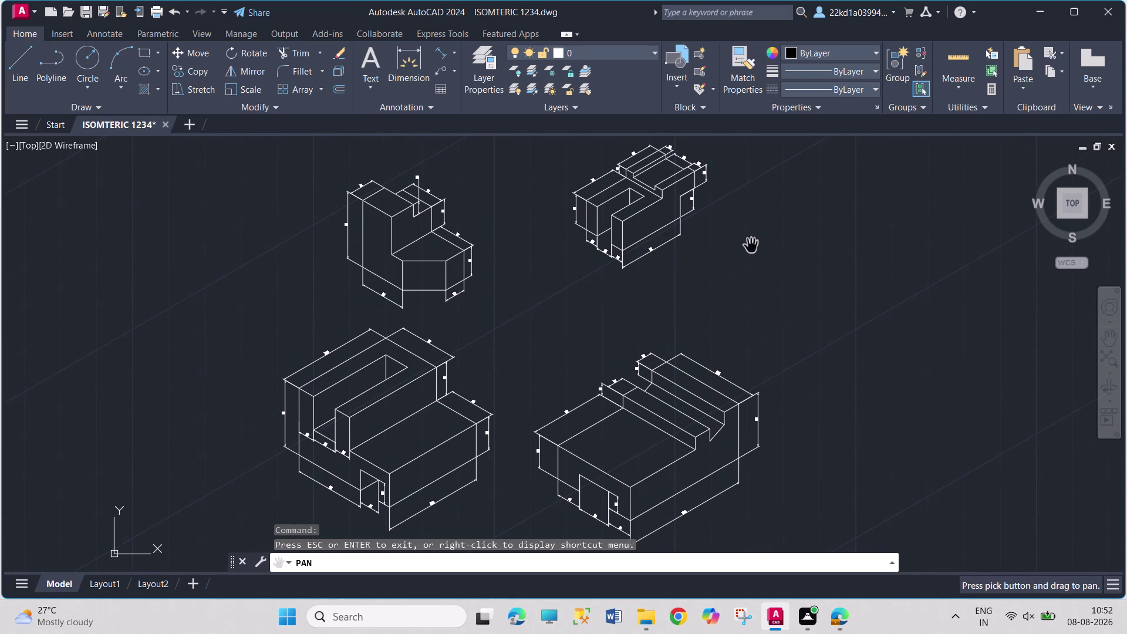
drag(750, 246, 753, 244)
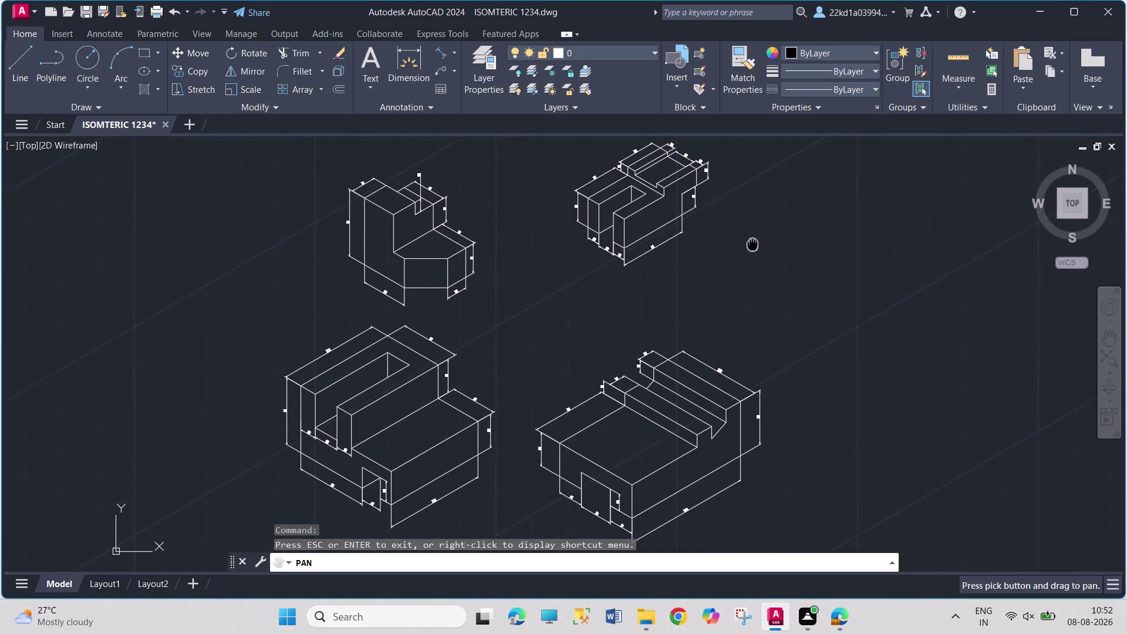
drag(753, 245, 775, 245)
Click repeatedly in the drawing area beside the centred blocks.
click(774, 245)
click(775, 245)
click(775, 246)
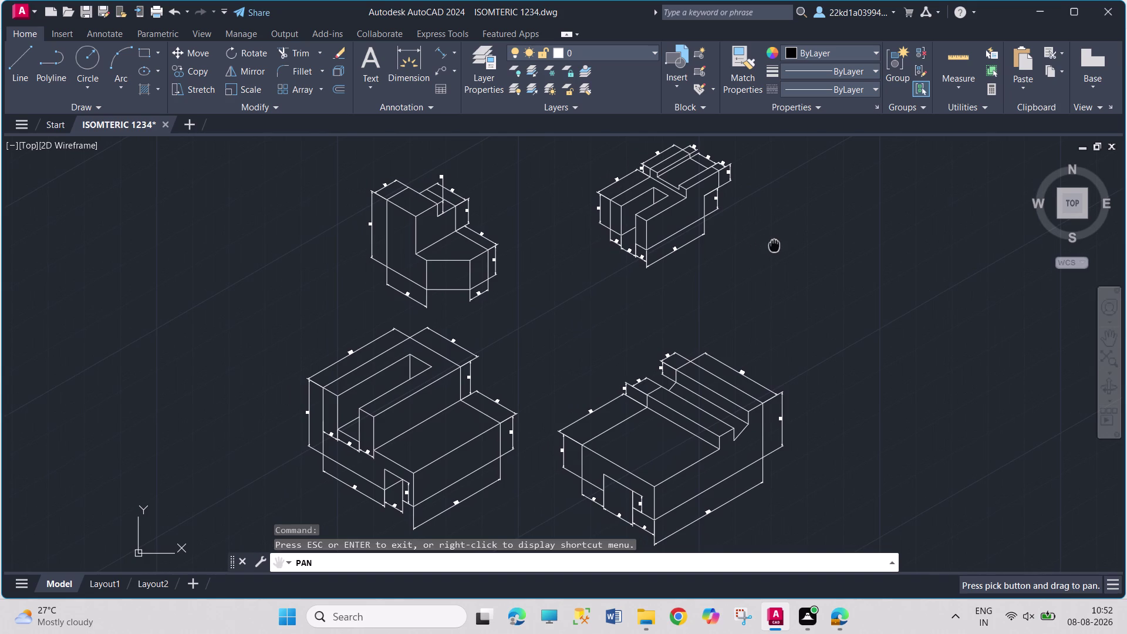
click(774, 245)
click(774, 245)
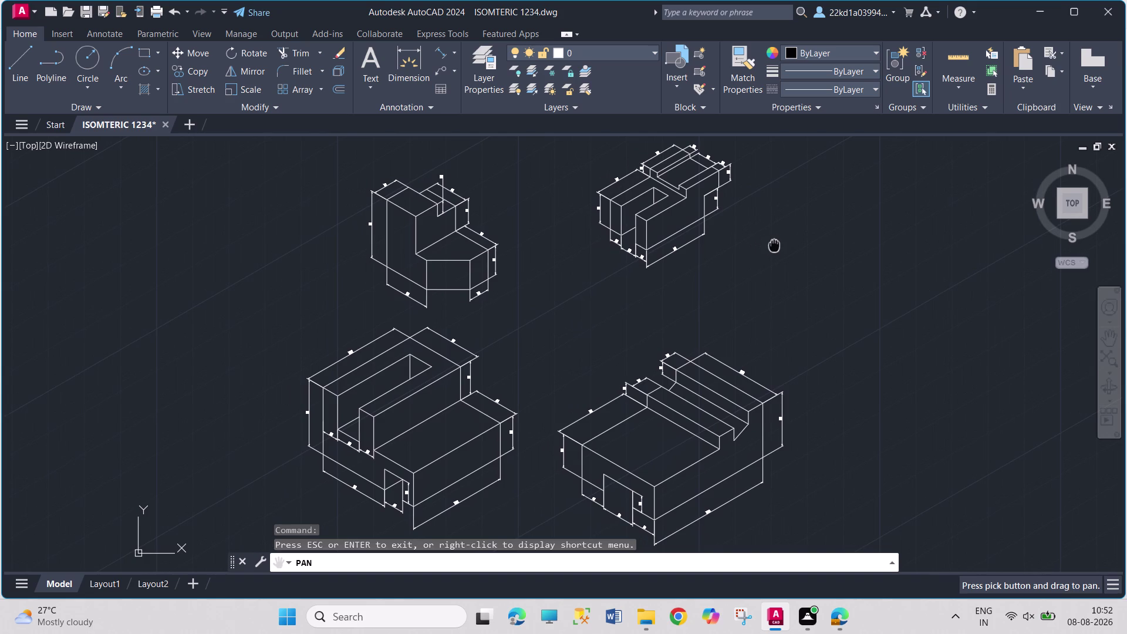
double_click(774, 246)
click(775, 246)
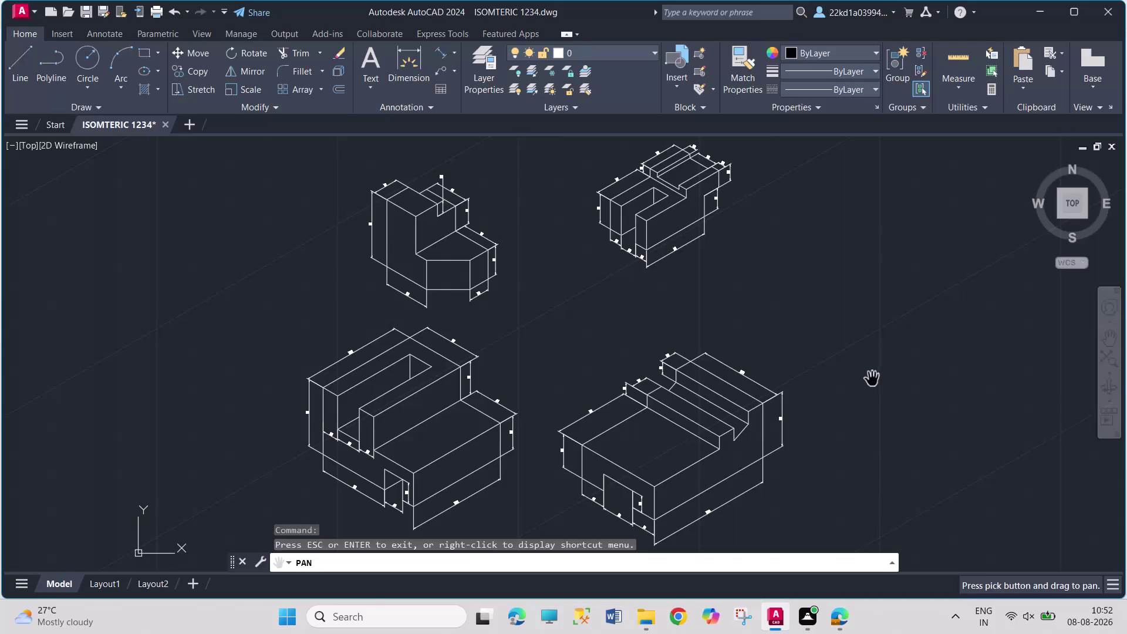
click(561, 304)
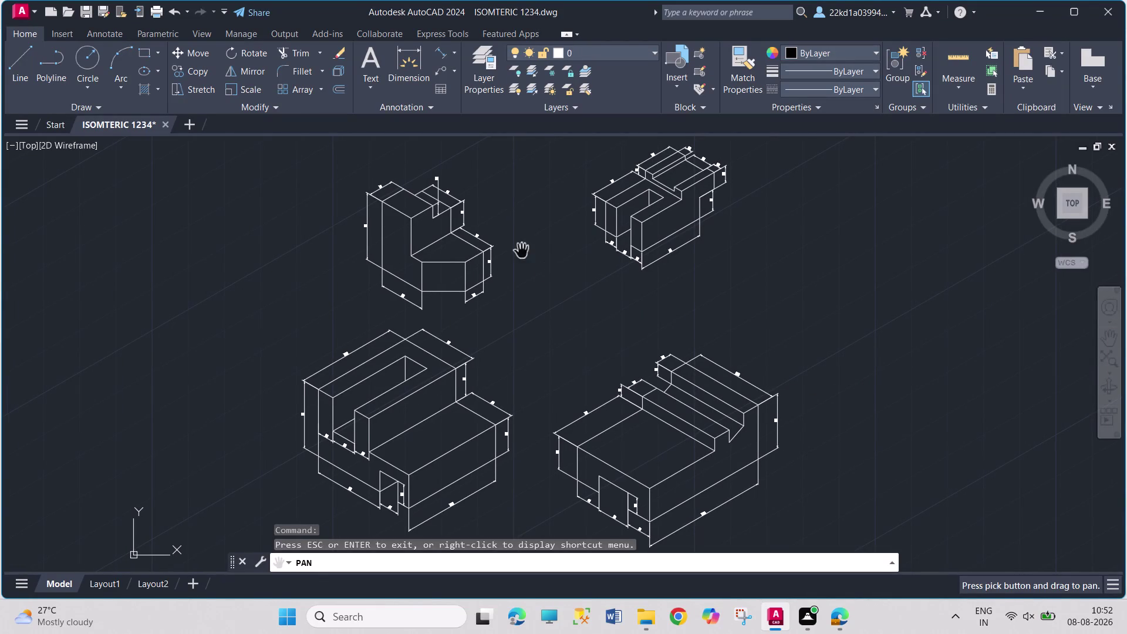
scroll(up, 3)
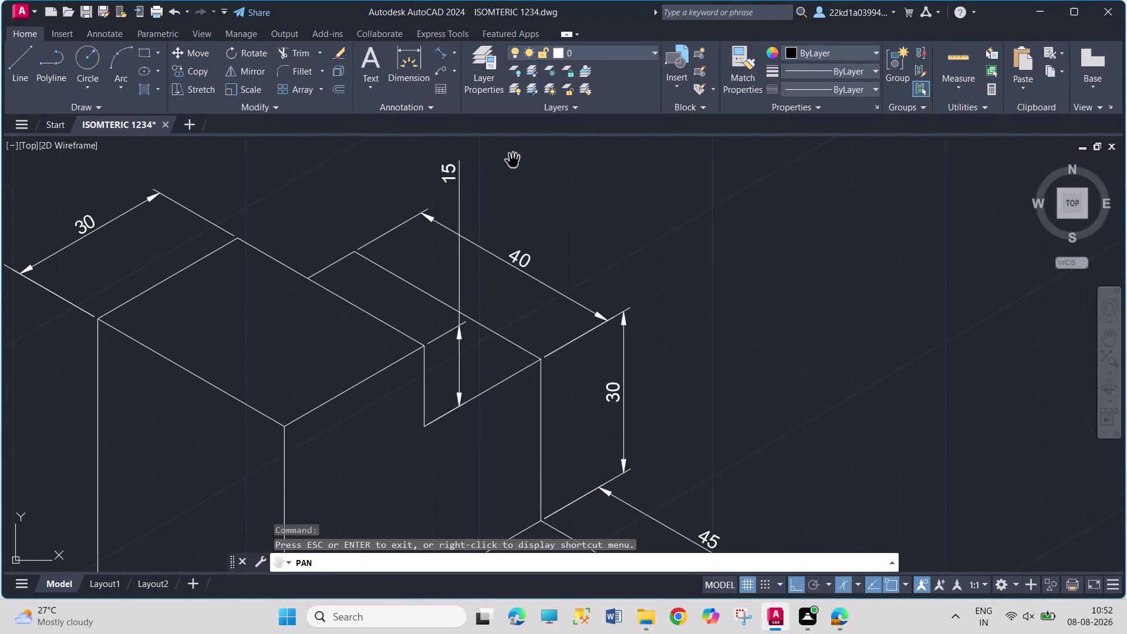
scroll(down, 3)
scroll(down, 3)
scroll(down, 3)
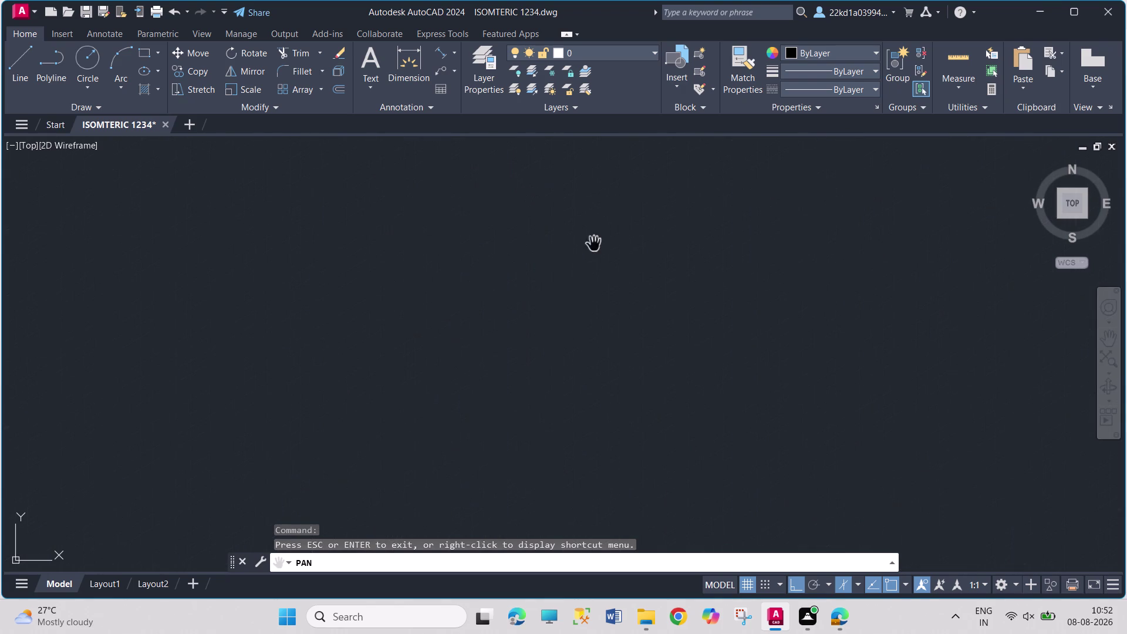
scroll(up, 3)
scroll(down, 3)
scroll(down, 3)
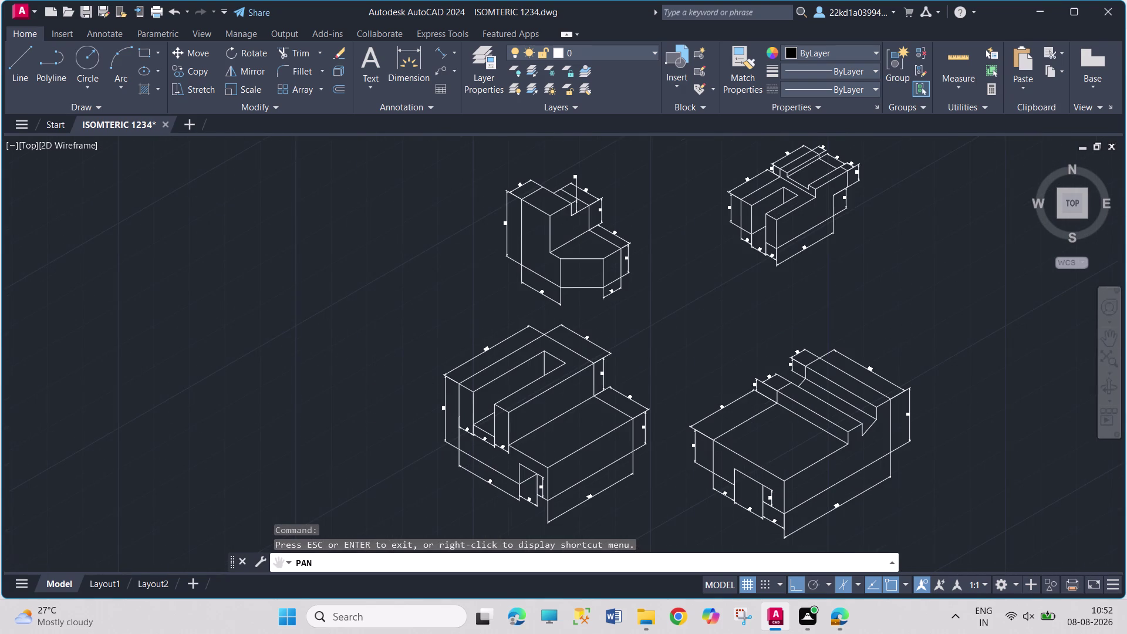
scroll(up, 3)
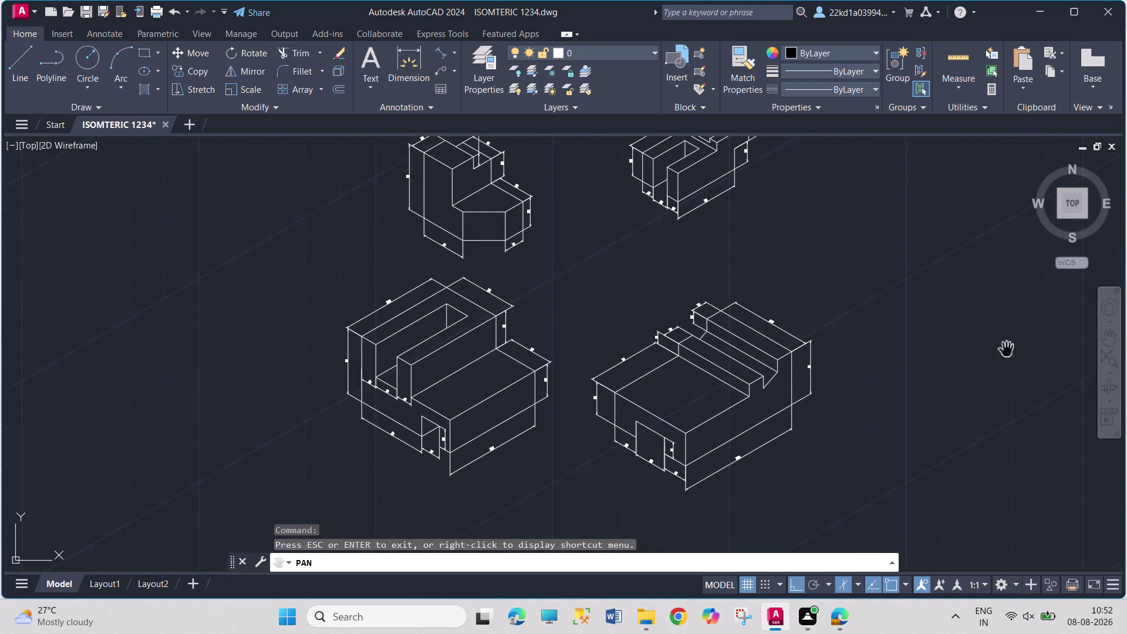
drag(858, 258, 858, 275)
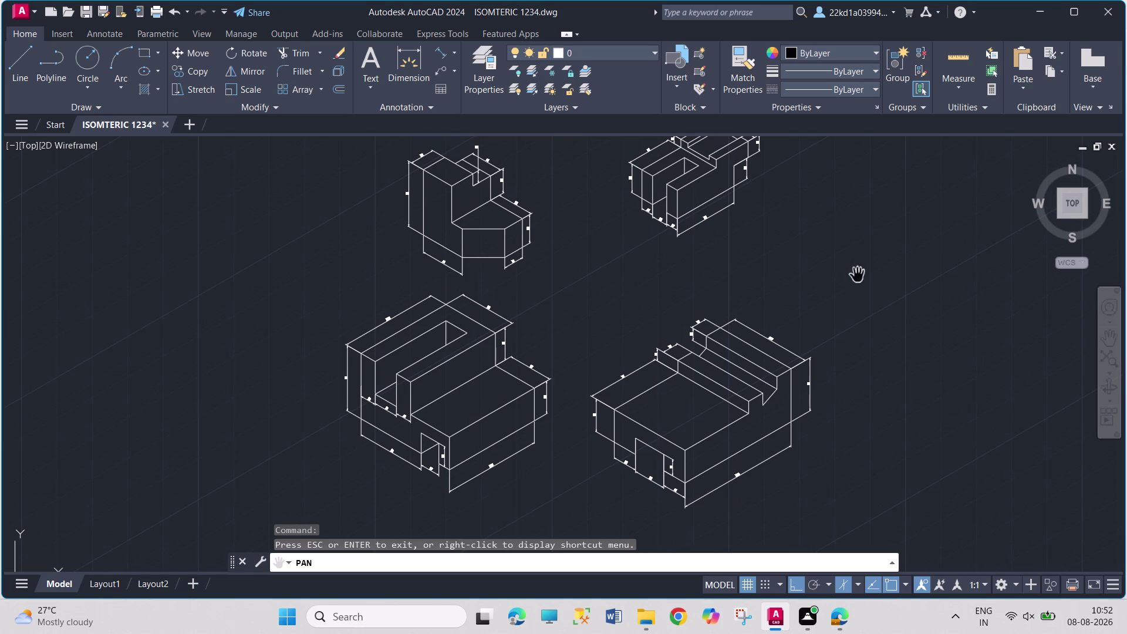
middle_drag(857, 275, 818, 307)
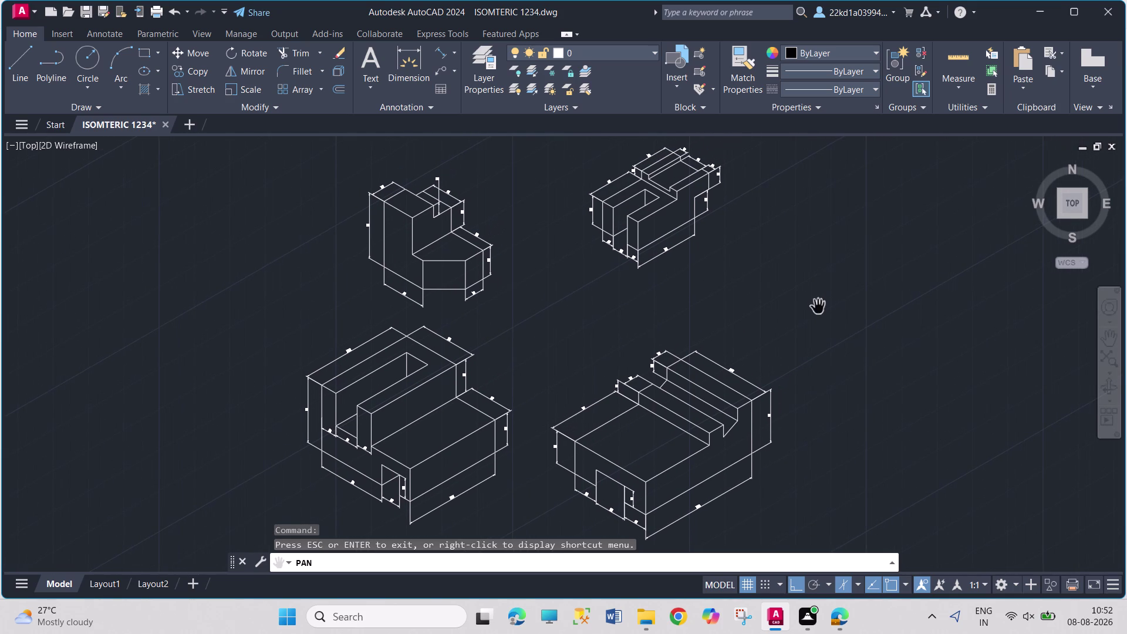
right_click(818, 307)
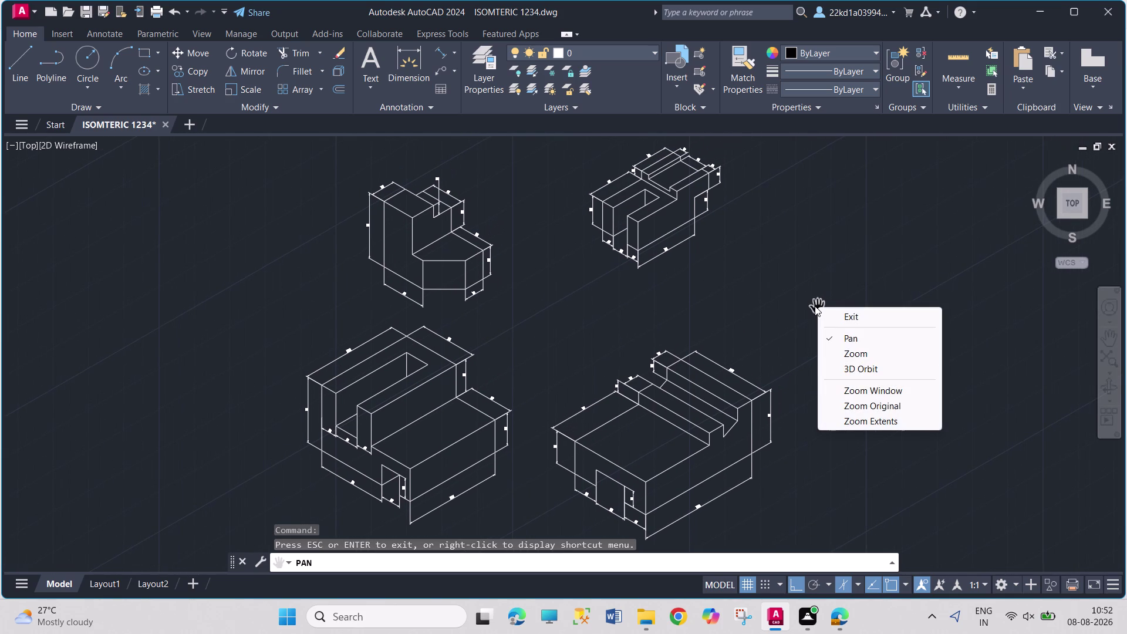
click(847, 352)
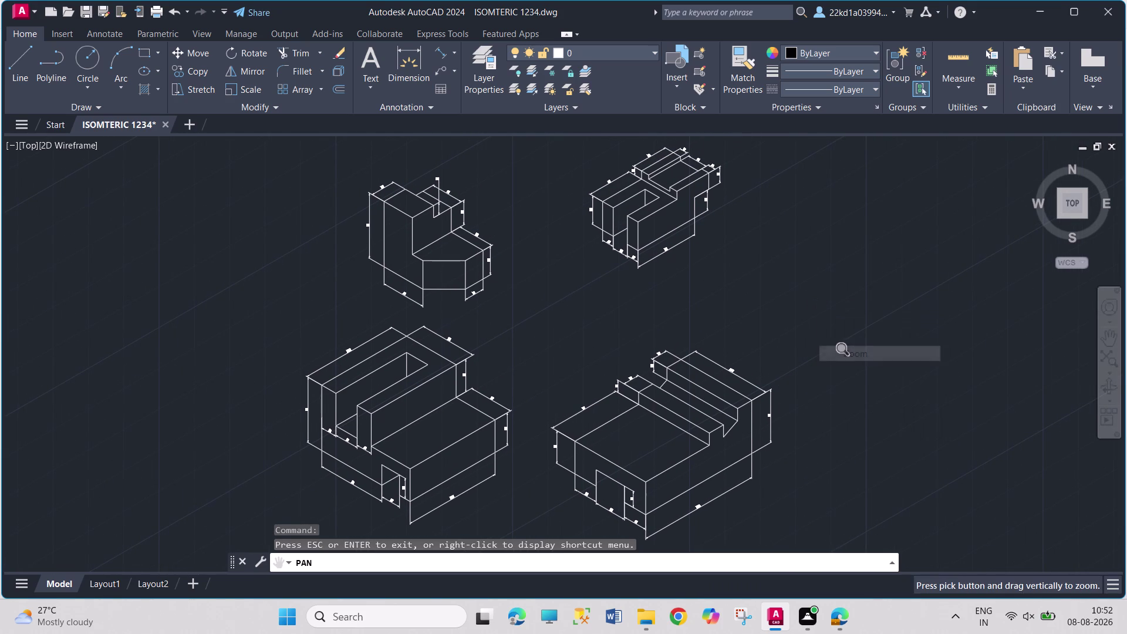
click(845, 349)
click(845, 349)
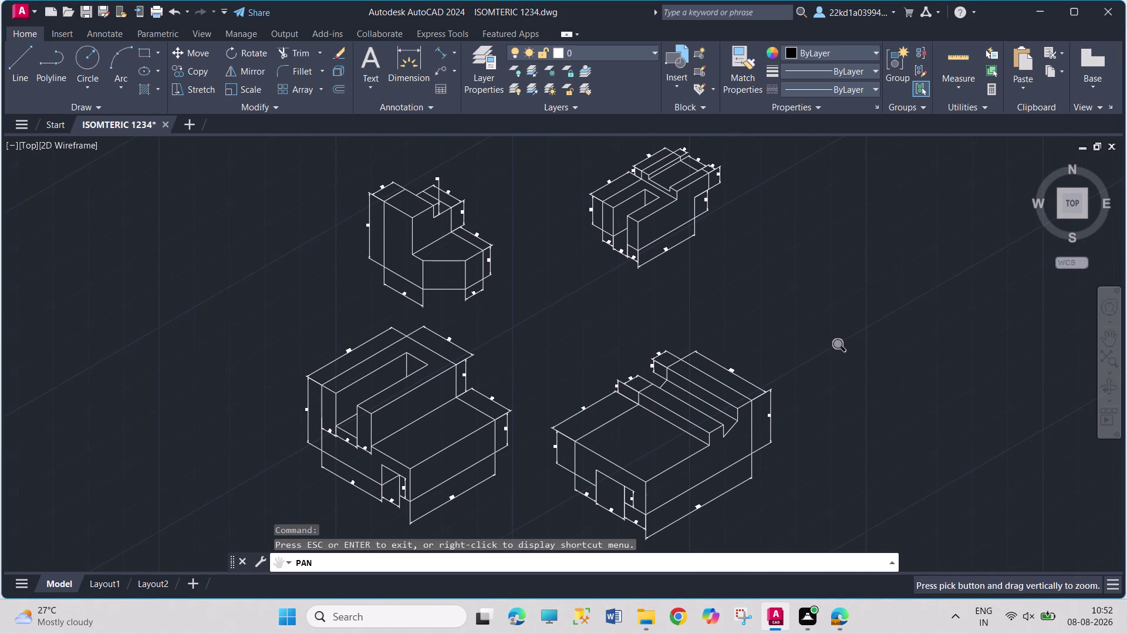
middle_click(844, 347)
right_click(843, 347)
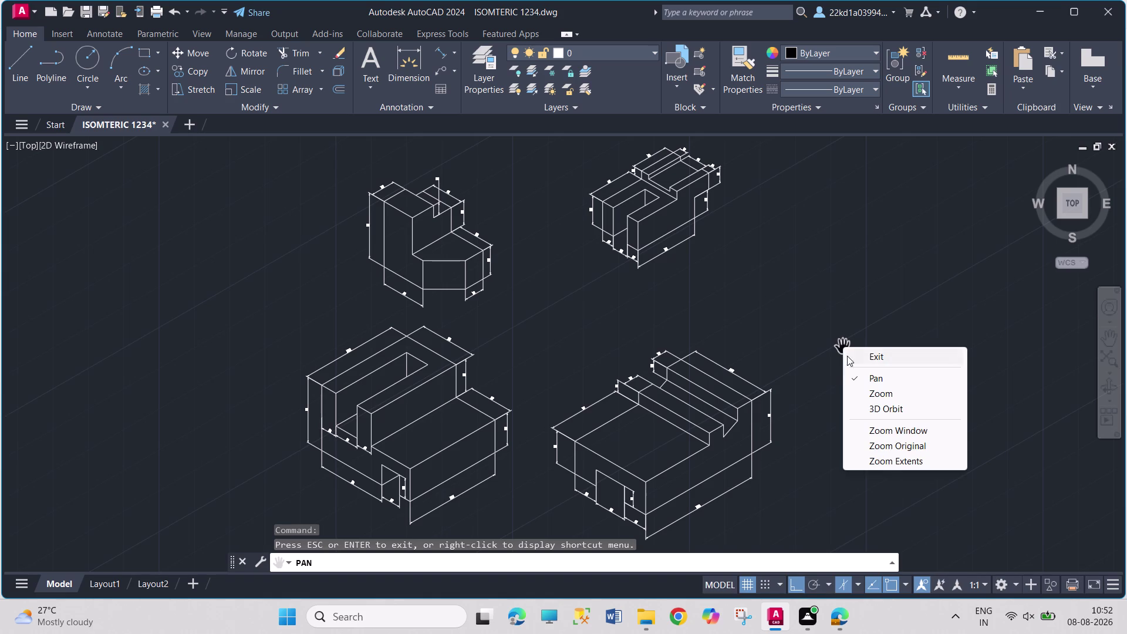
click(862, 398)
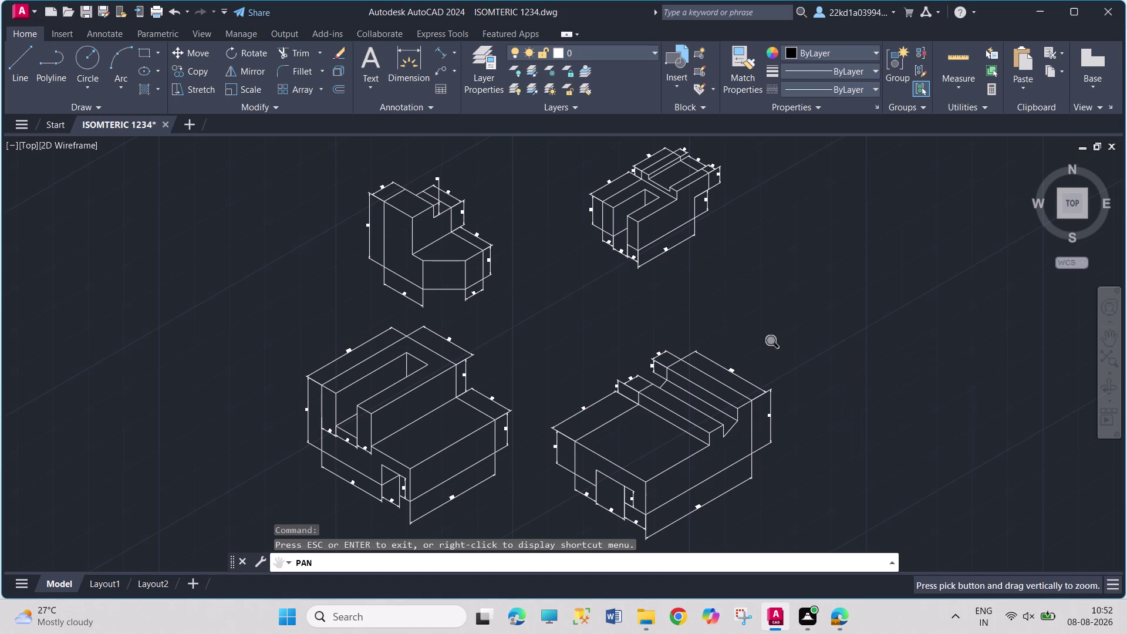
click(776, 343)
scroll(up, 3)
scroll(up, 3)
scroll(down, 3)
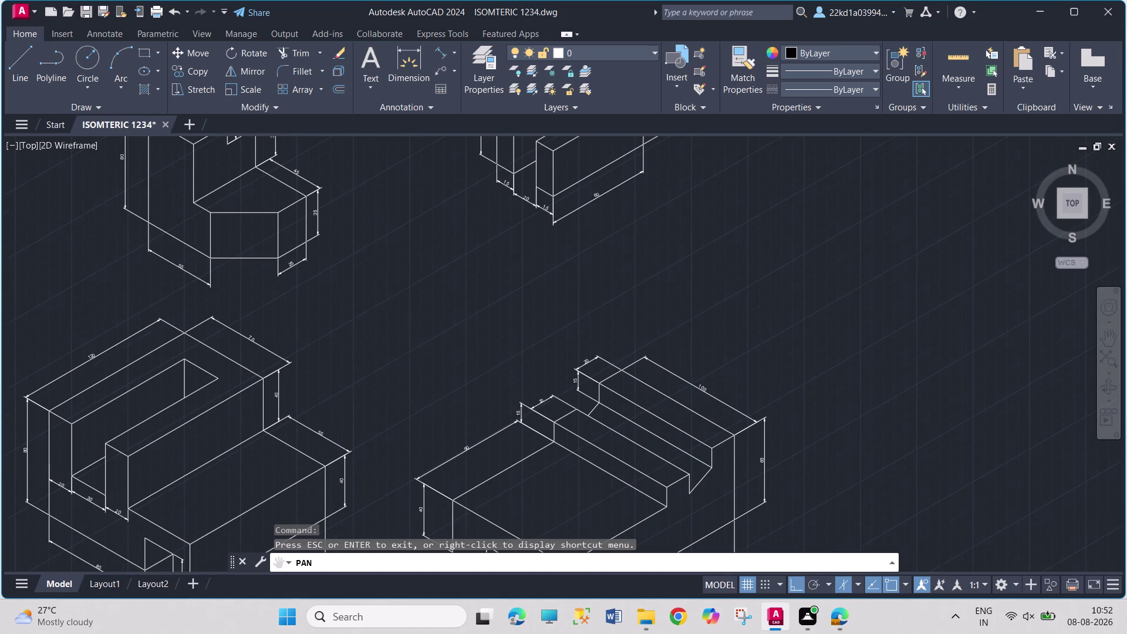
scroll(down, 3)
scroll(up, 3)
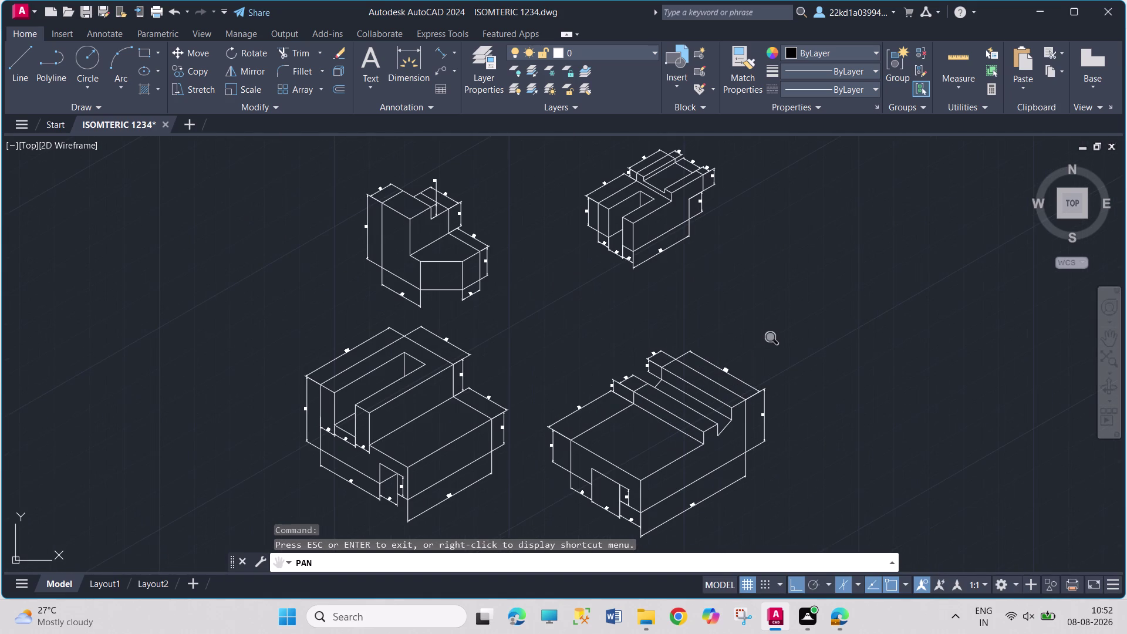
click(776, 340)
scroll(up, 3)
scroll(up, 3)
scroll(up, 3)
scroll(up, 3)
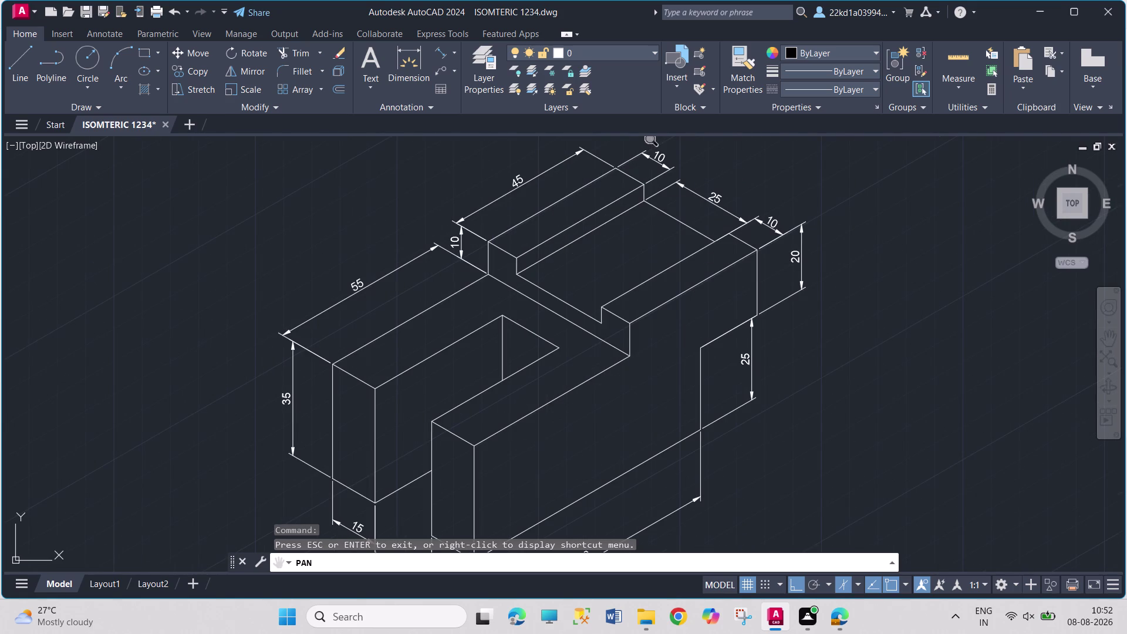
scroll(down, 3)
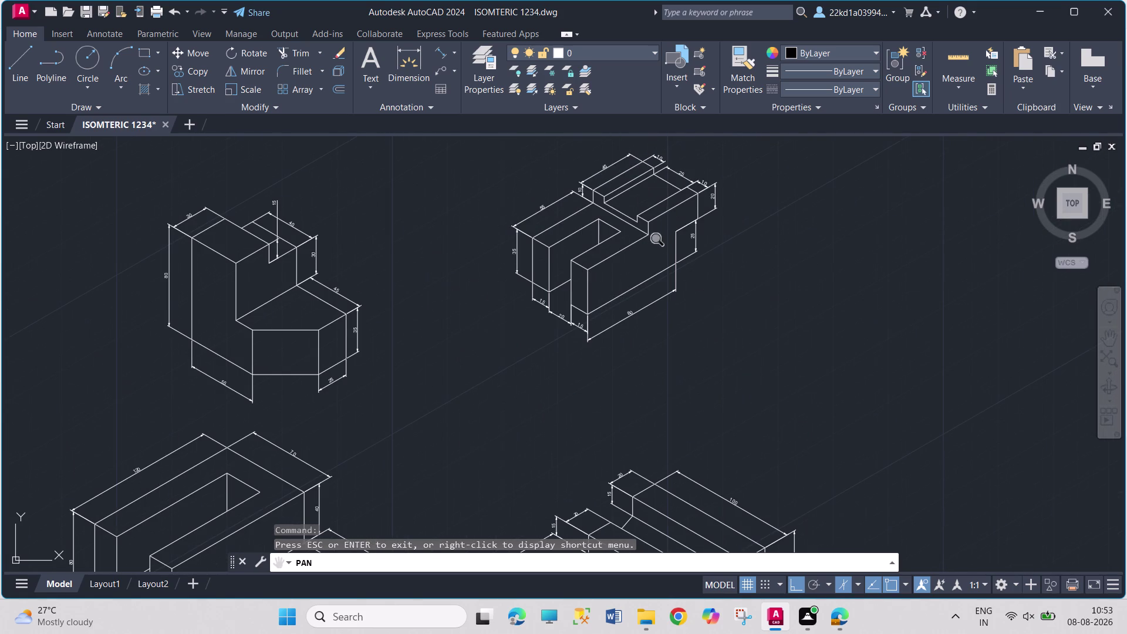
scroll(down, 3)
scroll(up, 3)
scroll(up, 3)
scroll(down, 3)
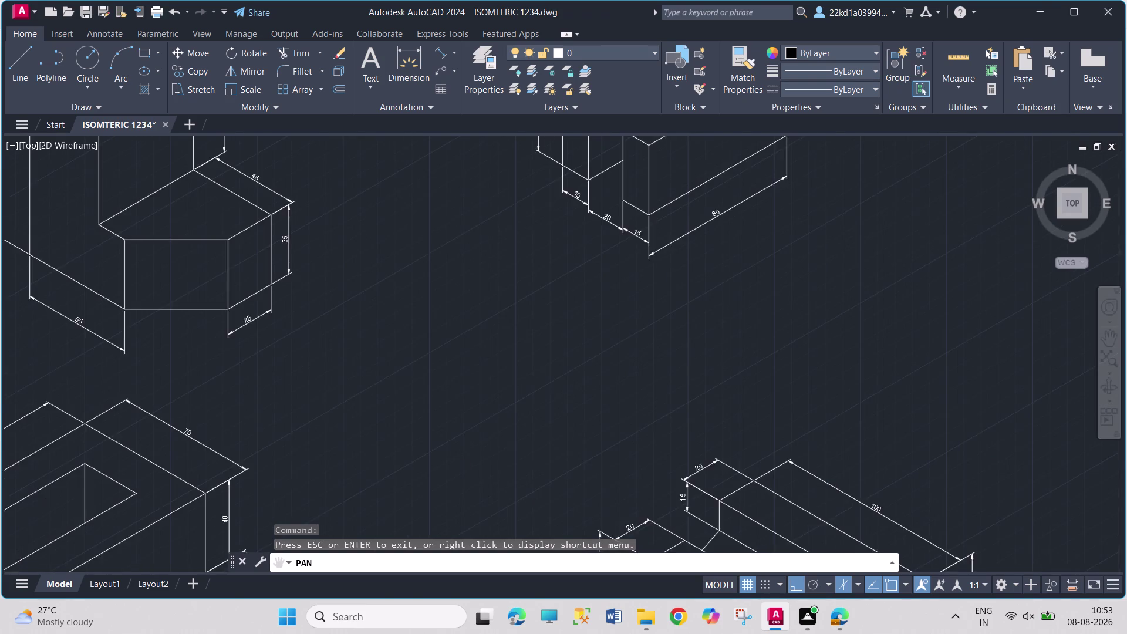
scroll(down, 3)
scroll(up, 3)
scroll(up, 3)
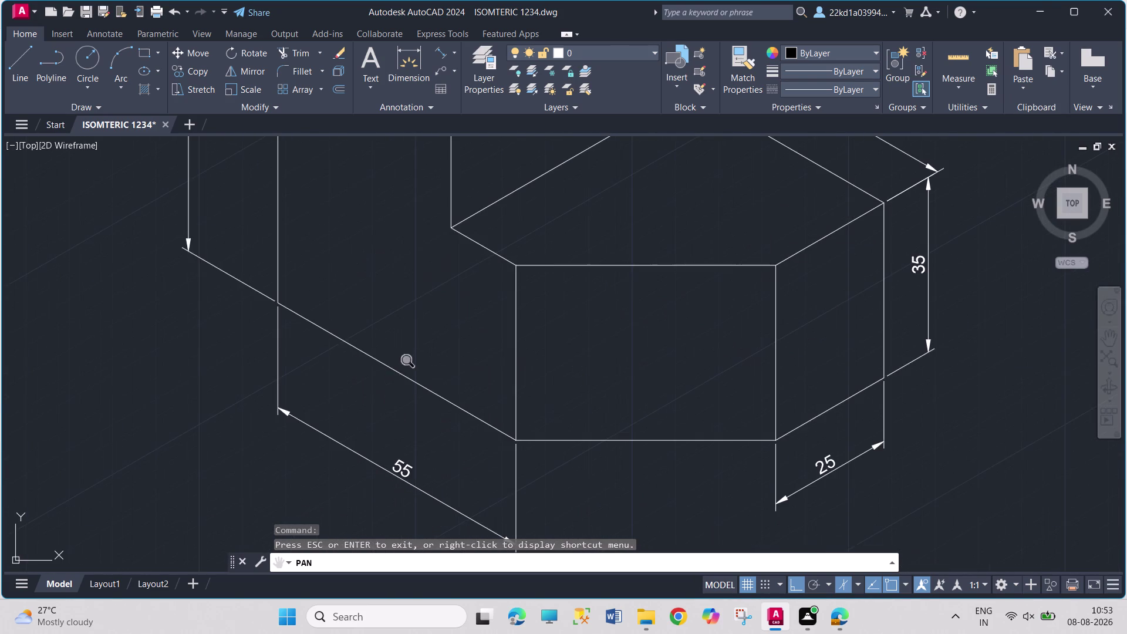
scroll(up, 3)
scroll(down, 3)
scroll(up, 3)
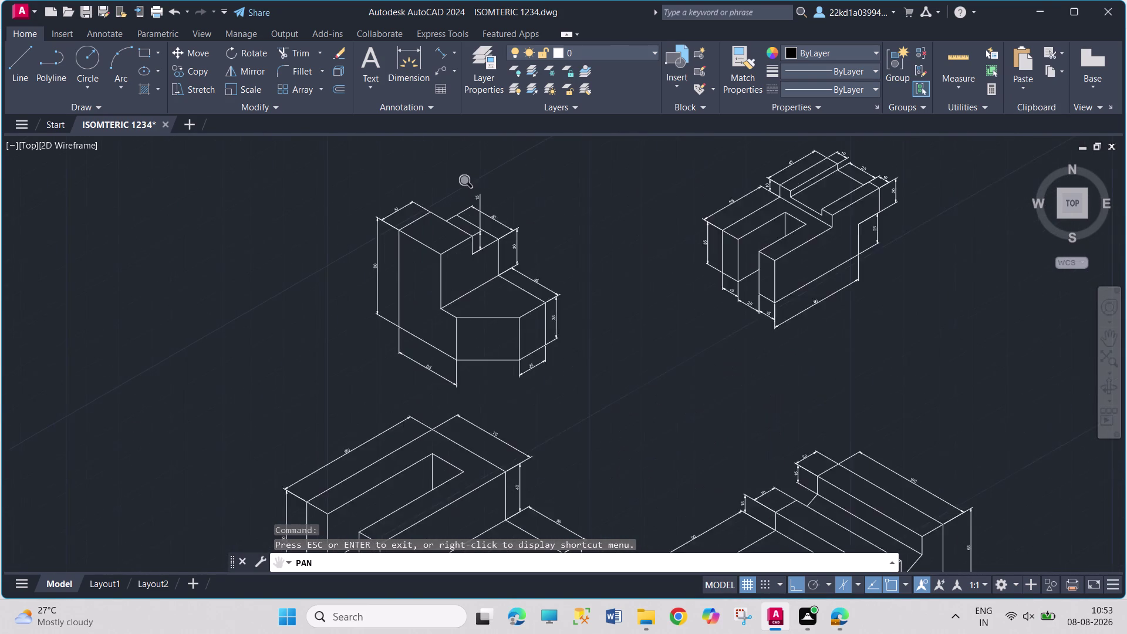
scroll(up, 3)
scroll(down, 3)
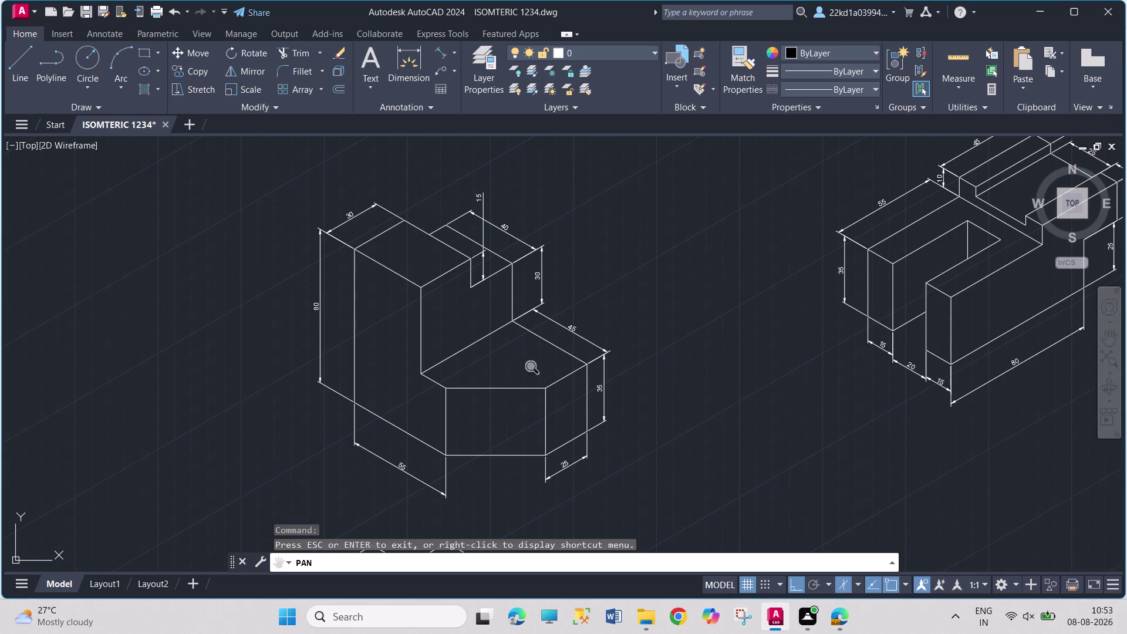
click(1079, 210)
right_click(741, 290)
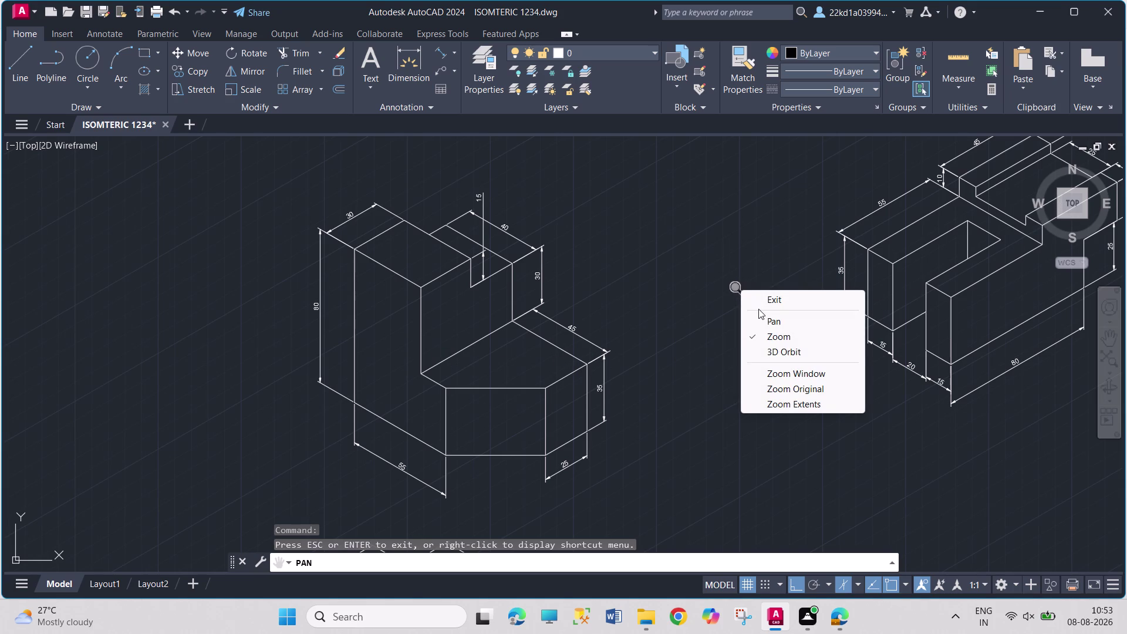
click(758, 309)
click(796, 294)
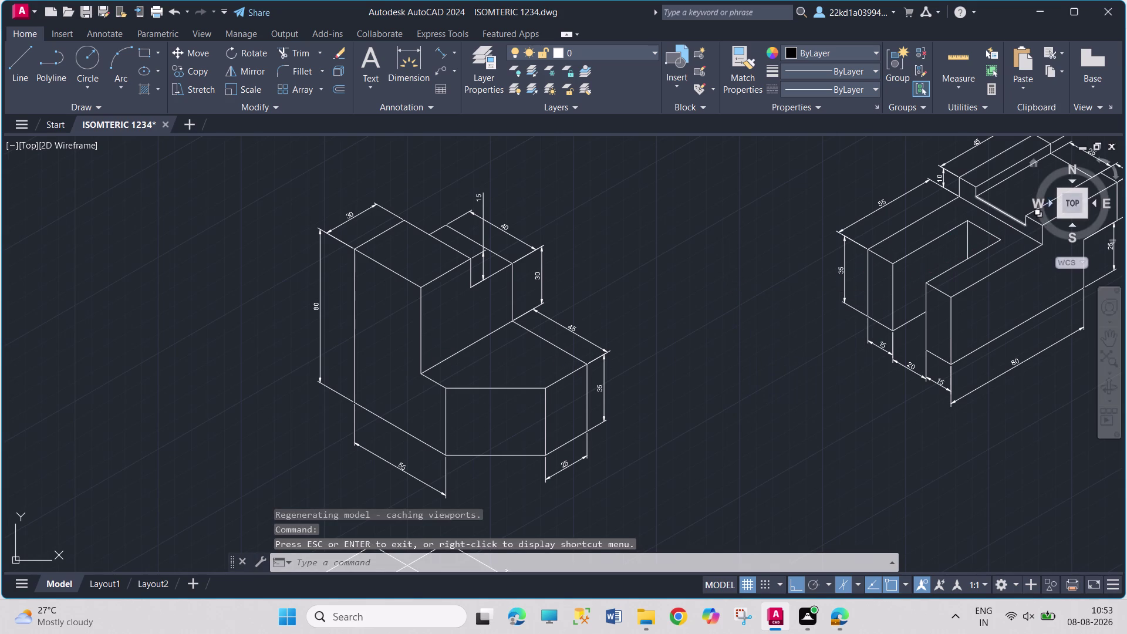
click(1063, 207)
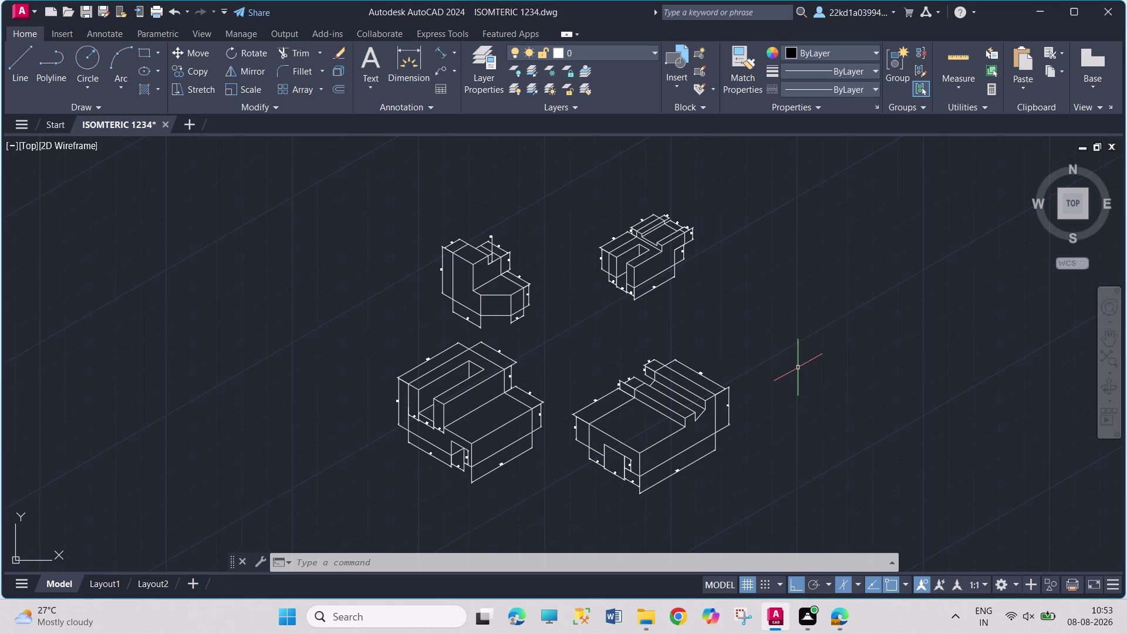
click(765, 205)
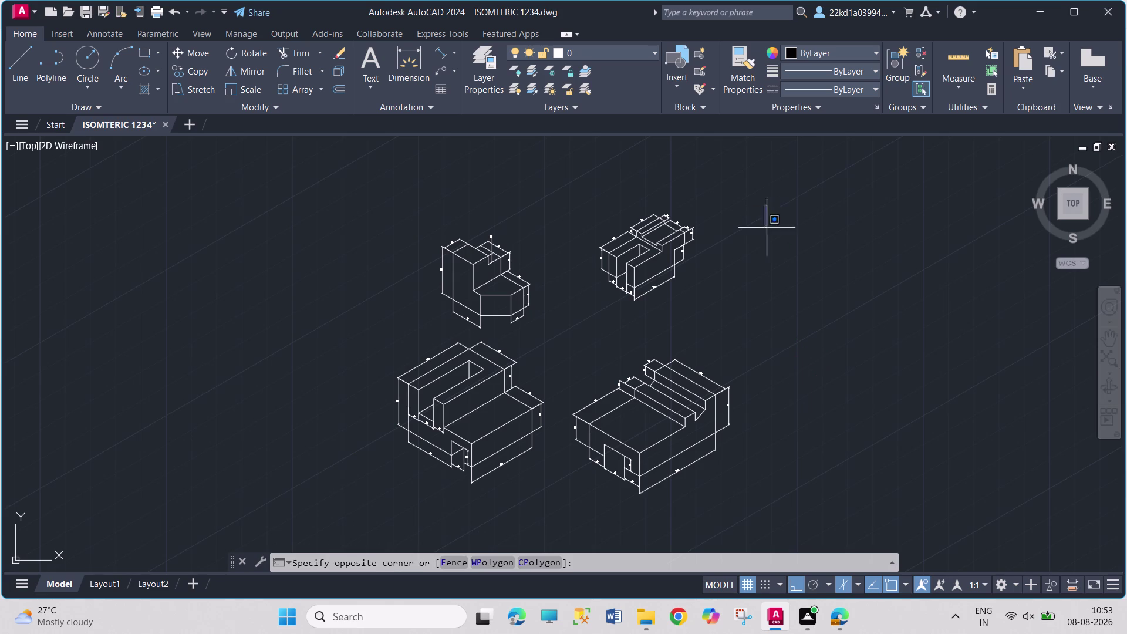
Pick successive window corners around the blocks, including a right-click, to gather them.
click(895, 343)
click(762, 198)
click(845, 325)
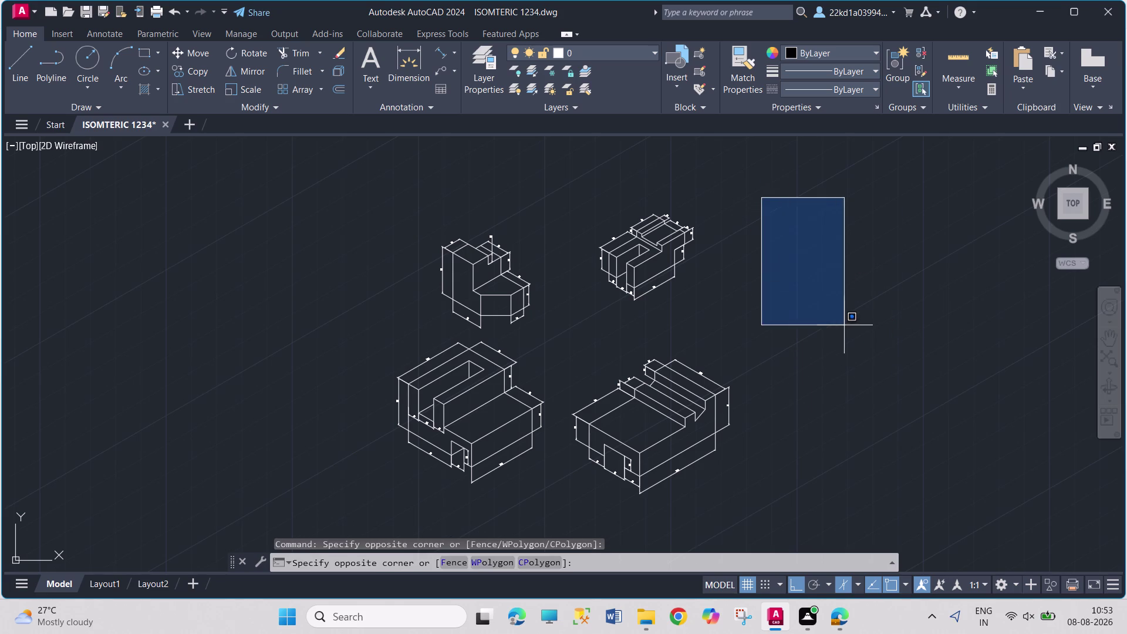
click(786, 185)
click(823, 307)
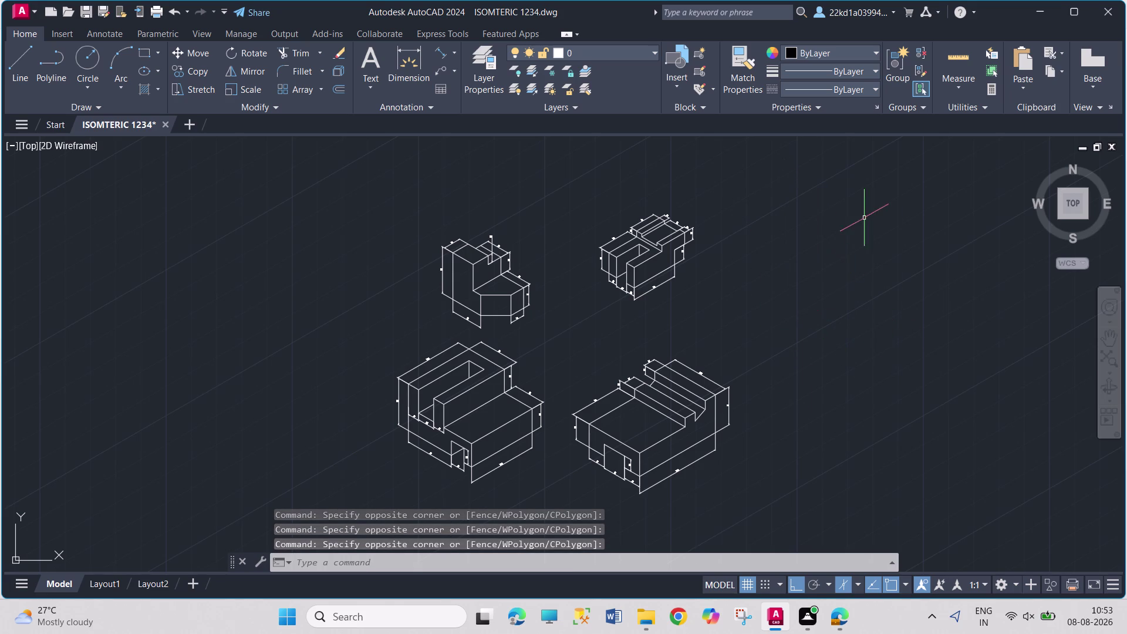
right_click(870, 205)
click(830, 242)
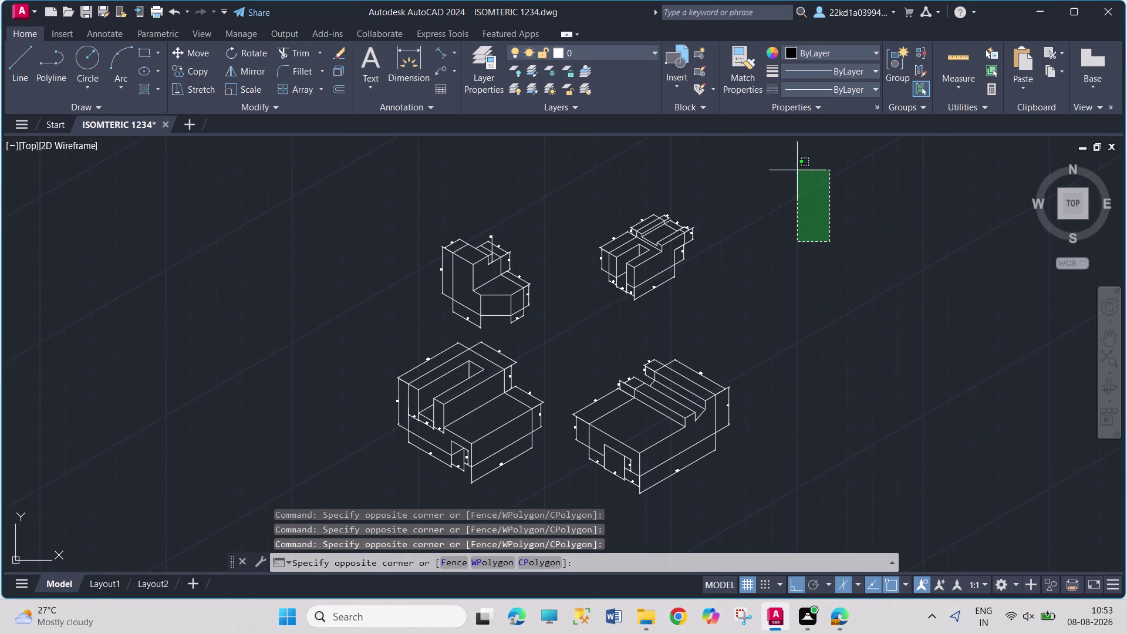
click(797, 171)
click(891, 170)
click(803, 315)
click(817, 186)
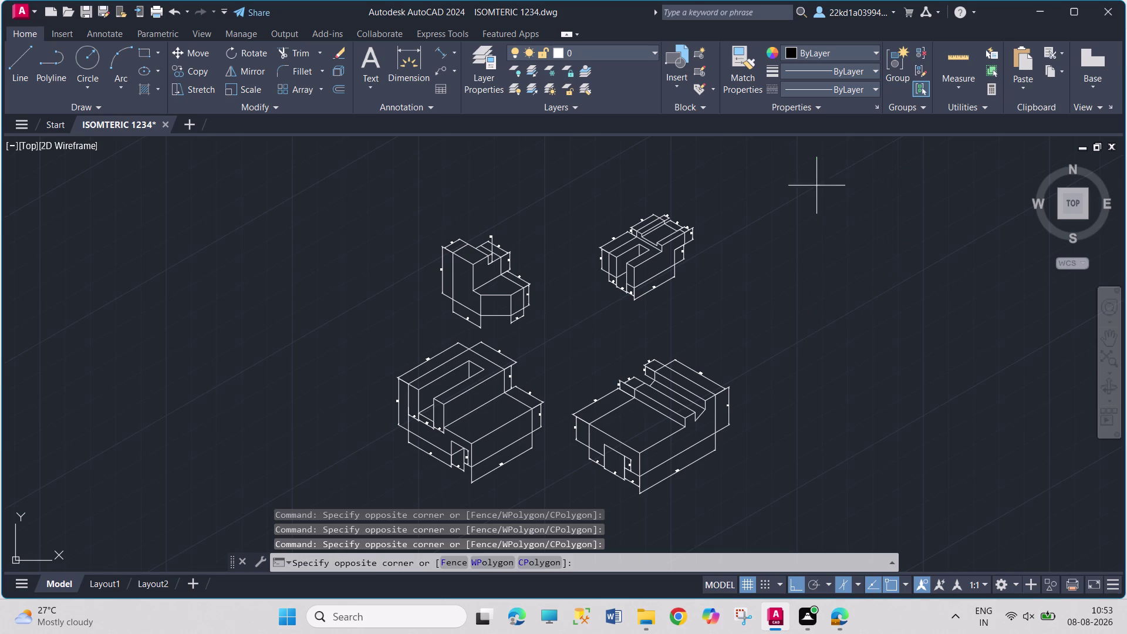
click(882, 291)
click(843, 174)
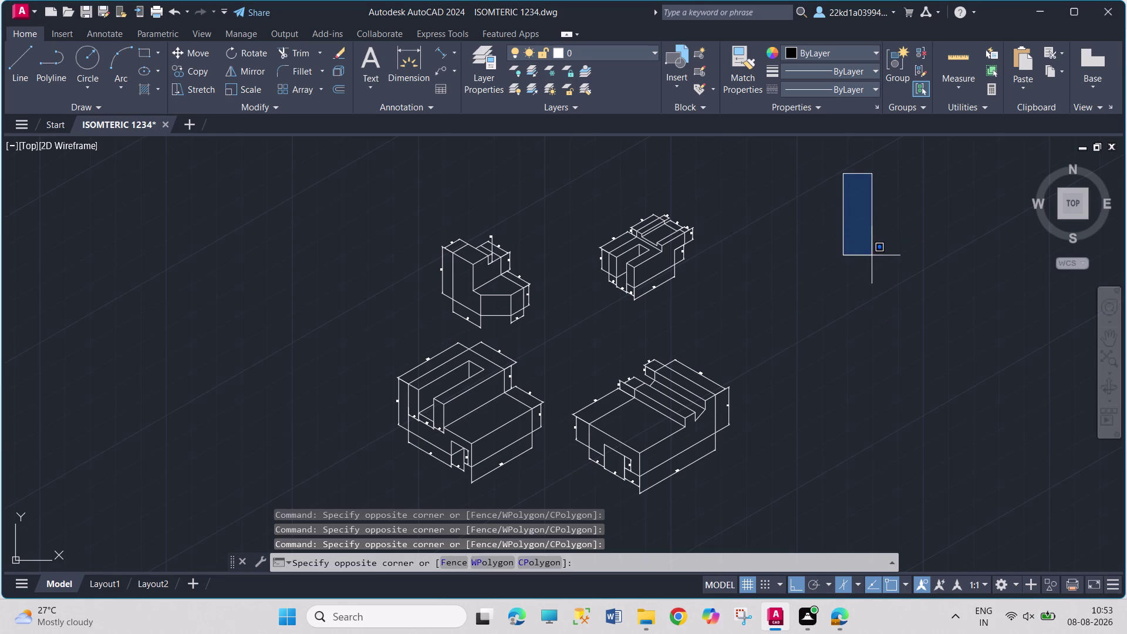
click(872, 256)
click(838, 177)
click(879, 278)
click(911, 196)
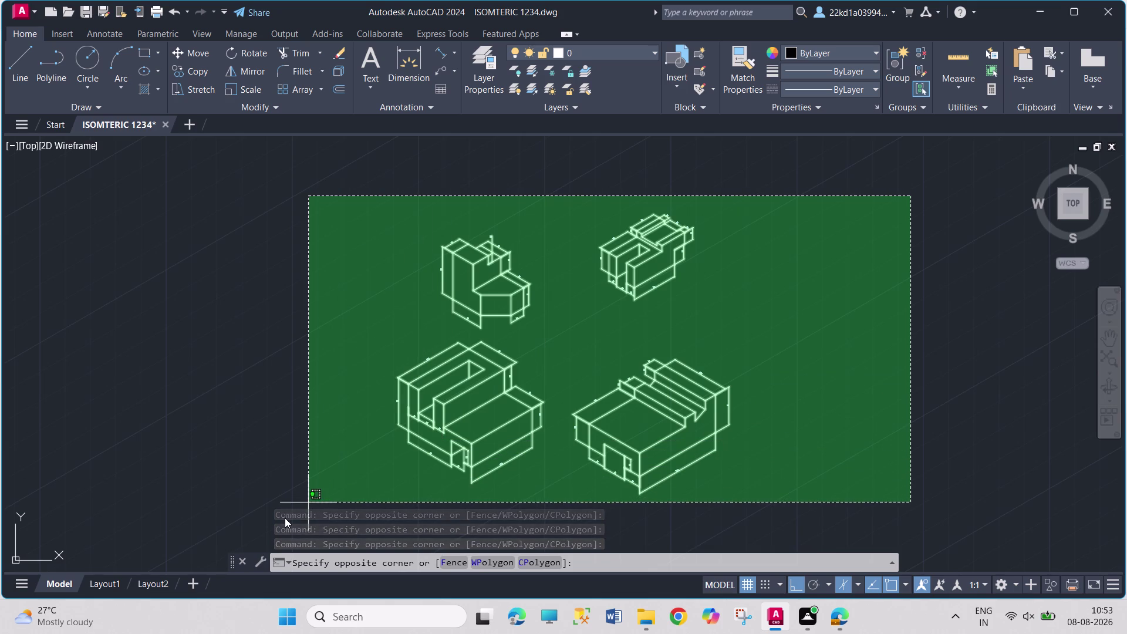
click(292, 494)
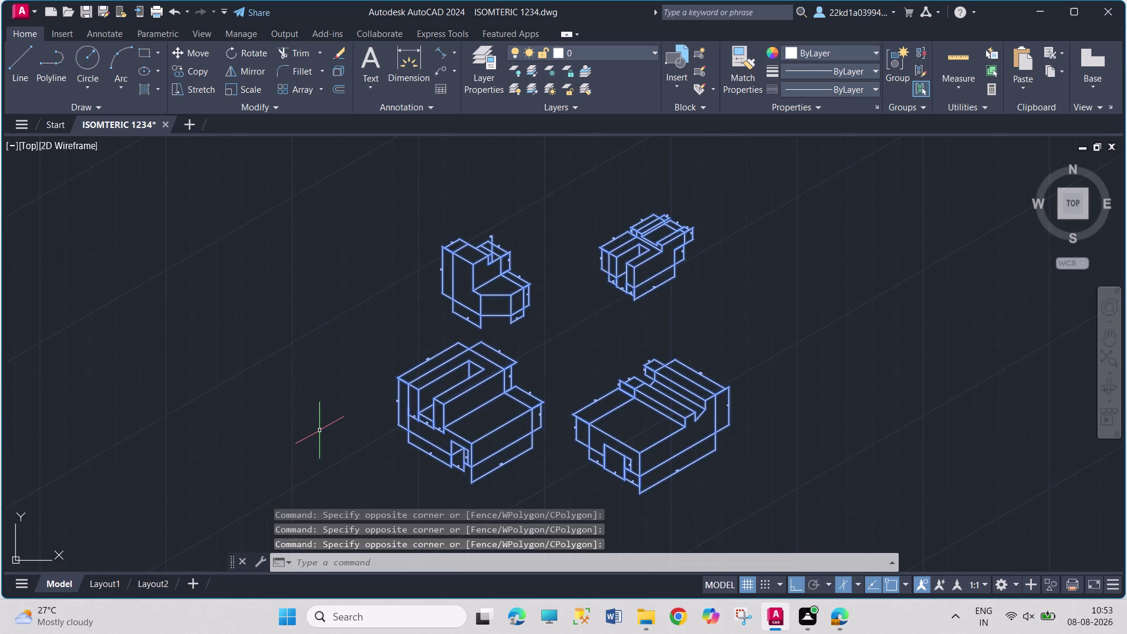
Modify ISO-25 via the D command: primary units precision 0 and text height 5.
key(Escape)
key(d)
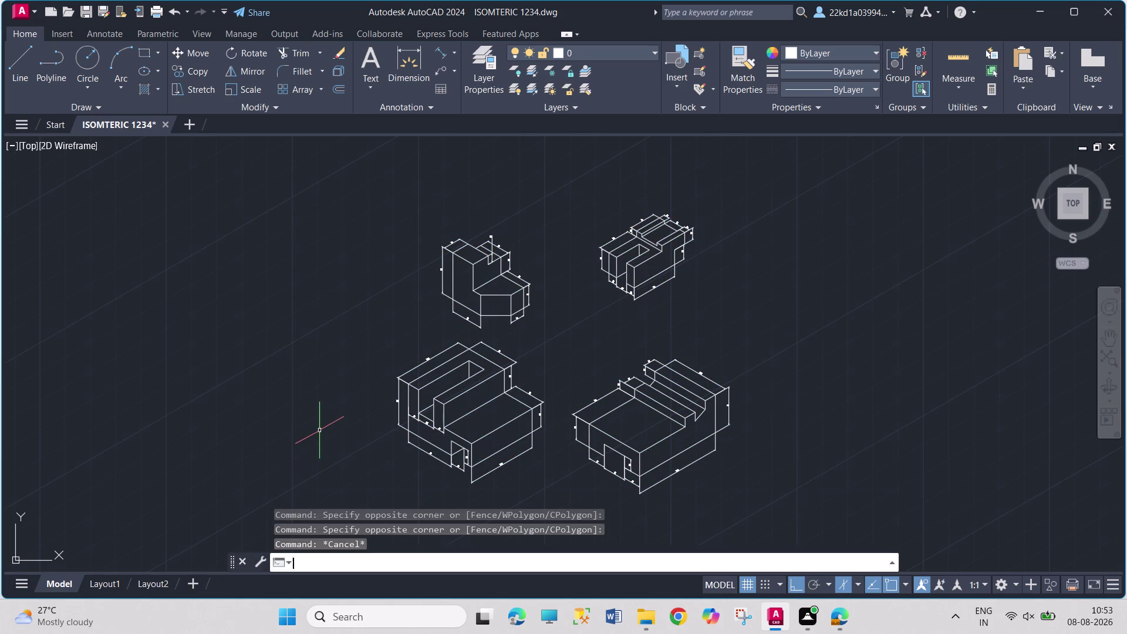
key(Return)
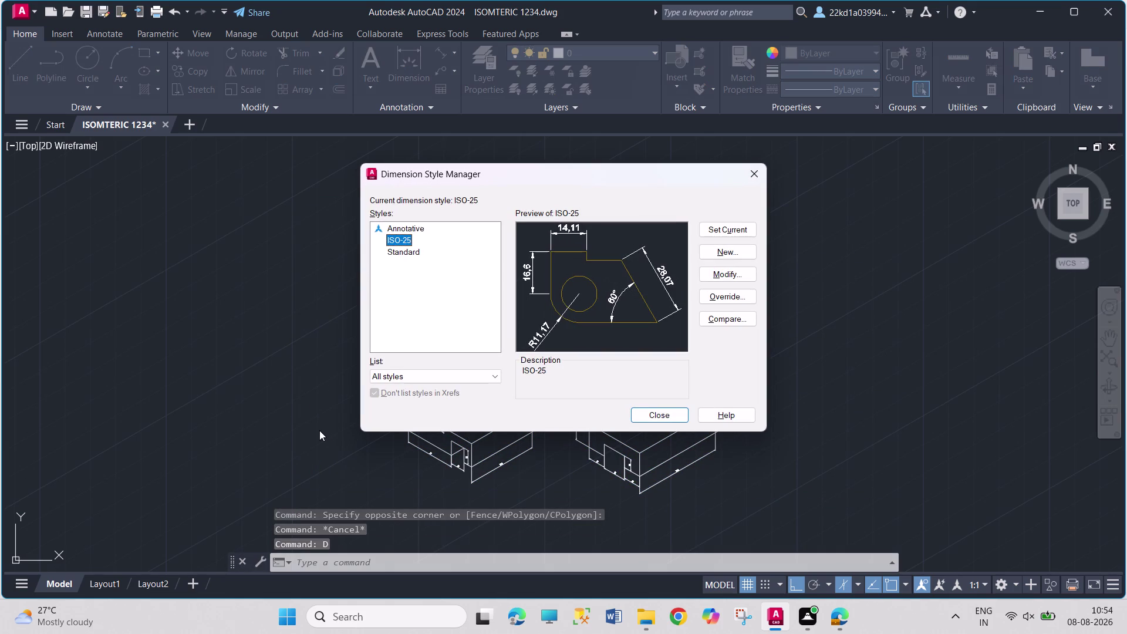
click(736, 280)
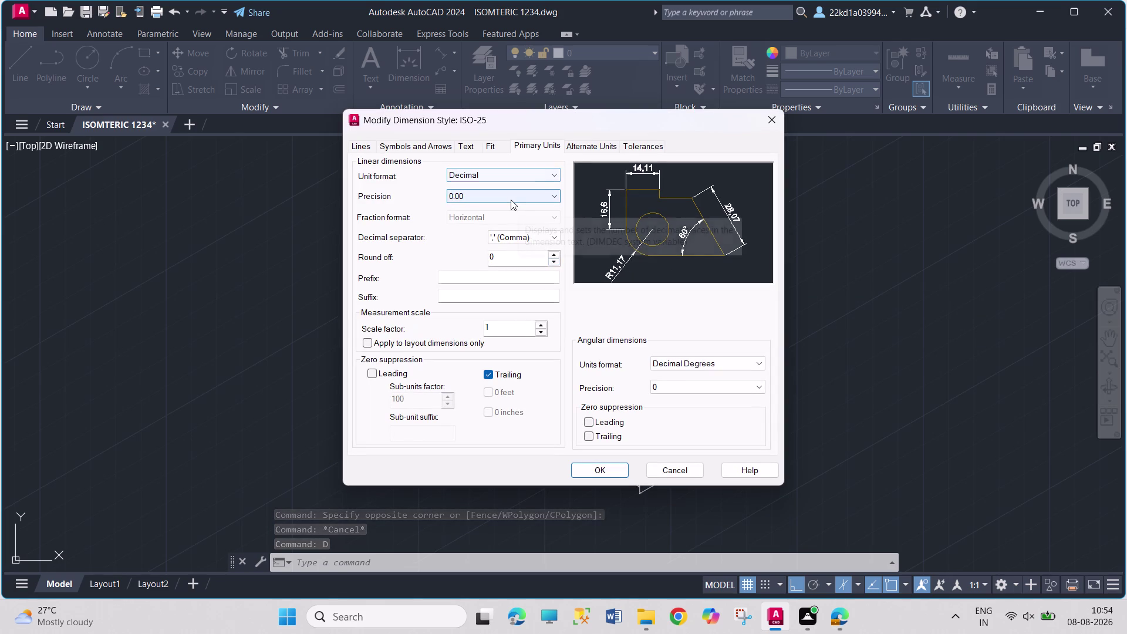
click(510, 199)
click(512, 211)
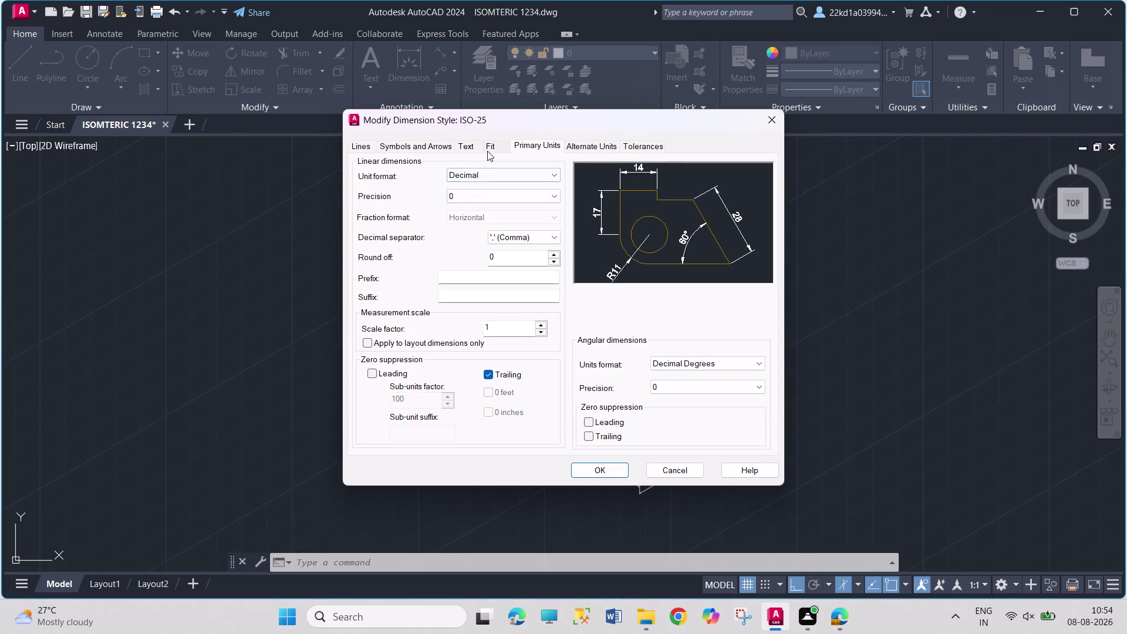
click(467, 145)
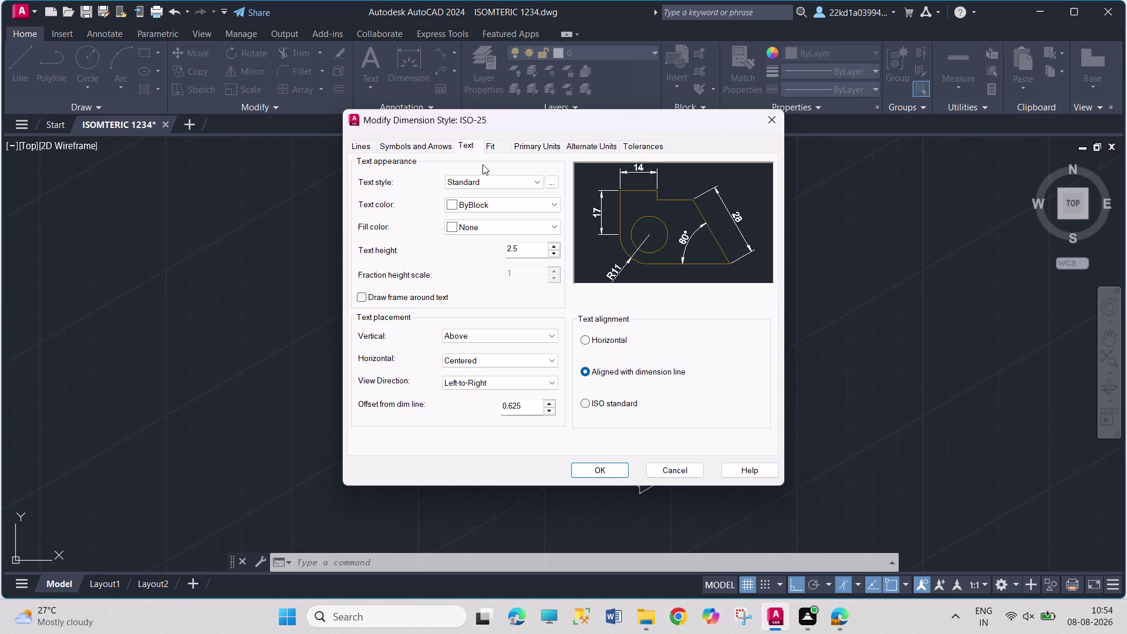
drag(527, 252, 482, 243)
key(5)
key(Return)
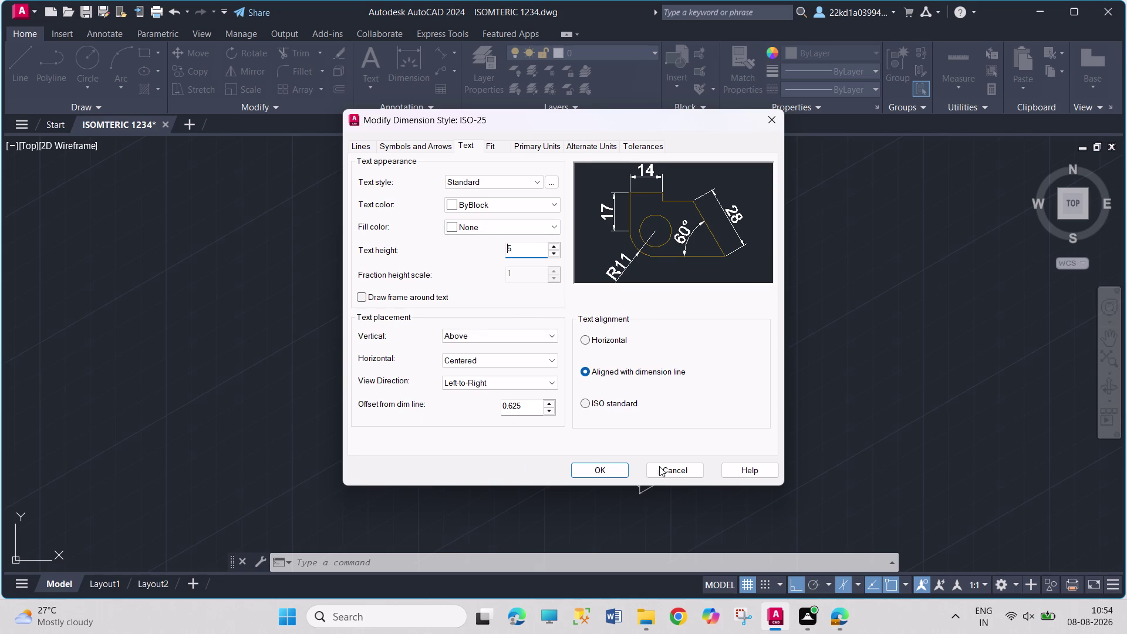
click(602, 473)
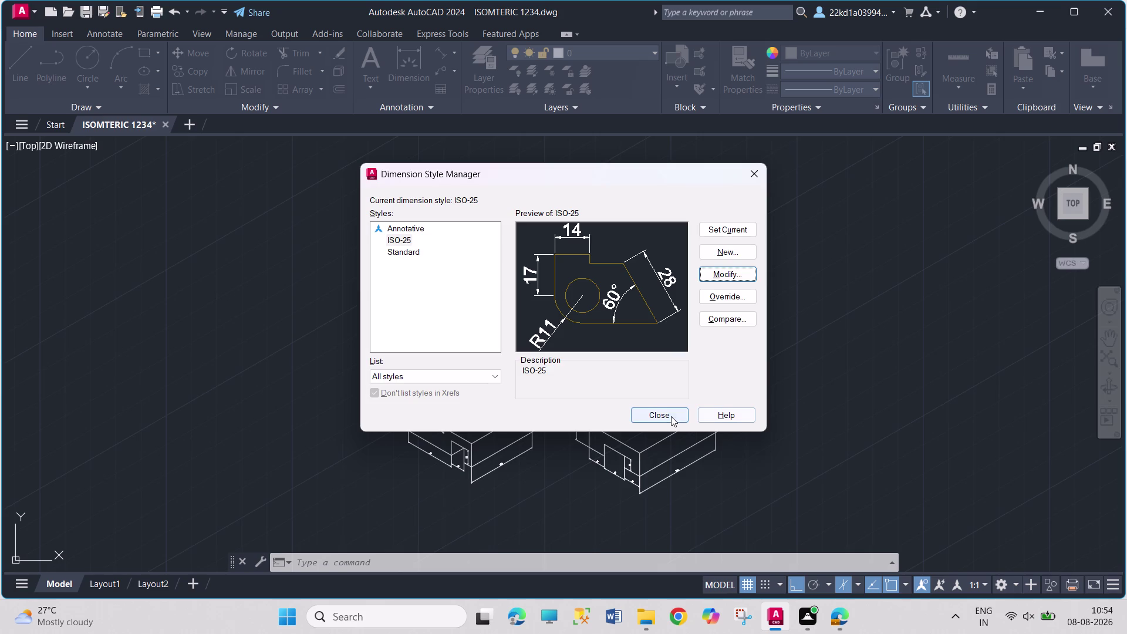
click(671, 416)
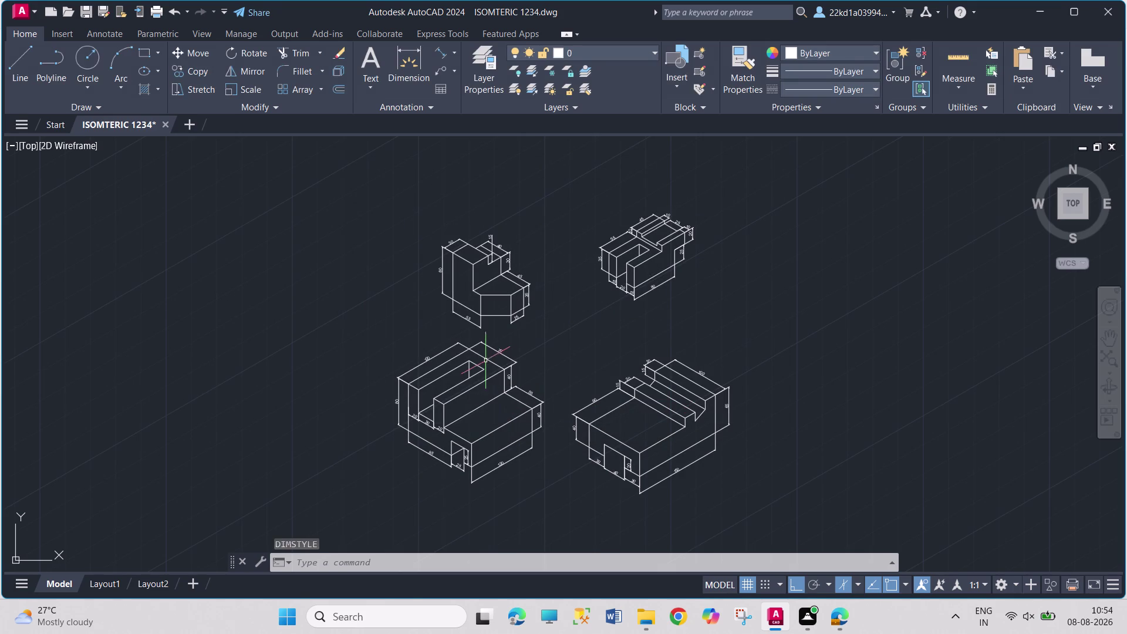
Zoom to check the restyled dimensions, save the drawing, and return to Layout1.
scroll(down, 3)
scroll(up, 3)
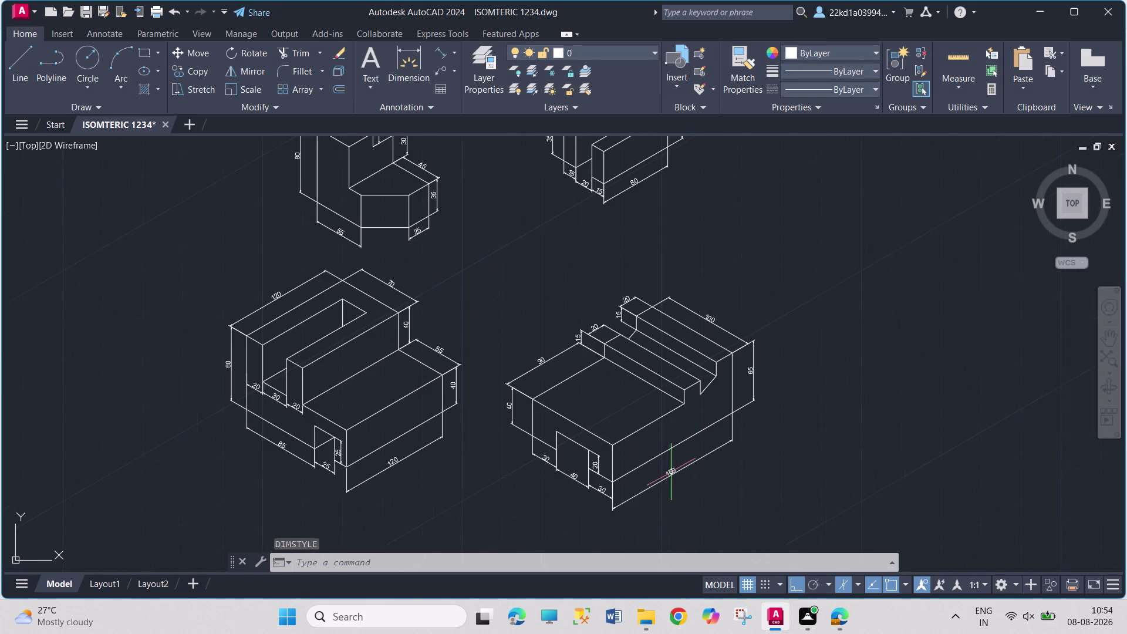
scroll(down, 3)
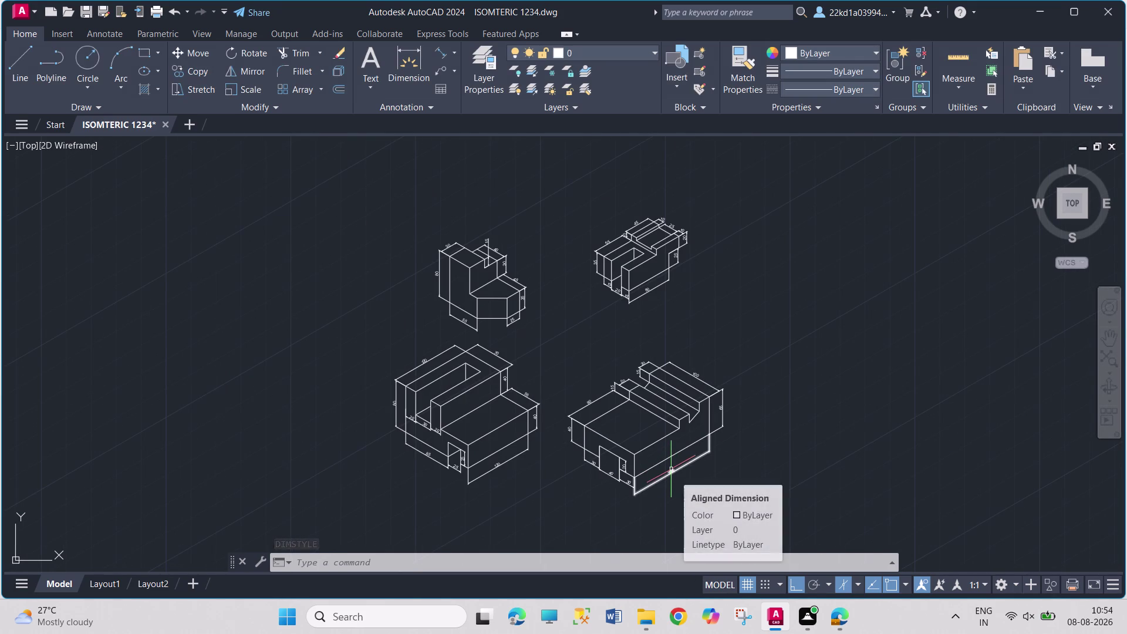
key(s)
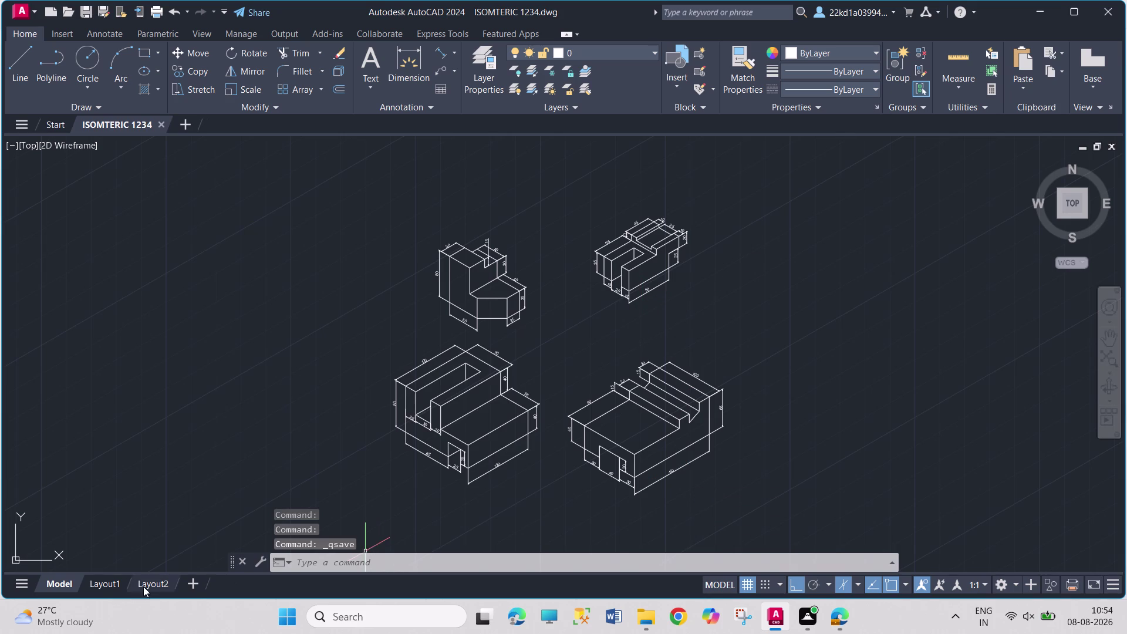
click(116, 587)
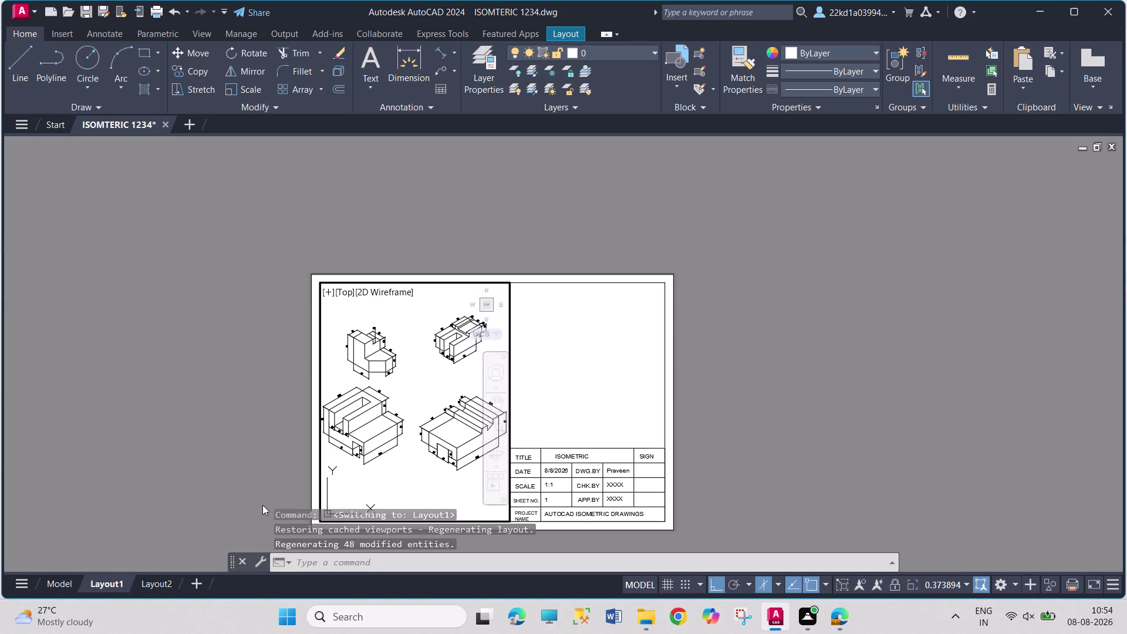
scroll(up, 3)
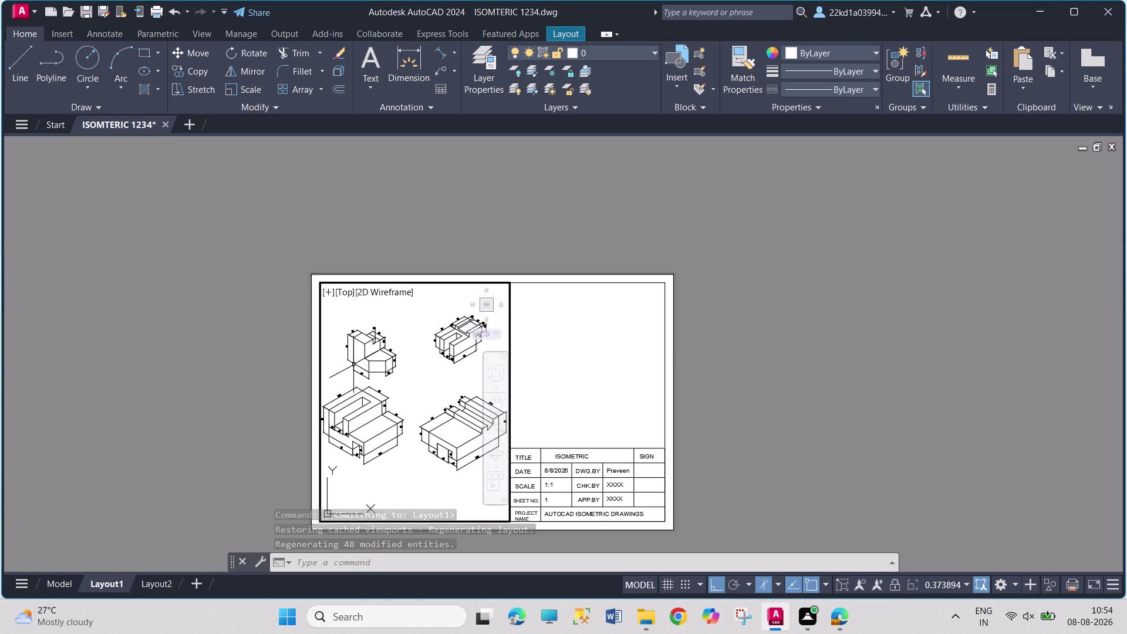
scroll(up, 3)
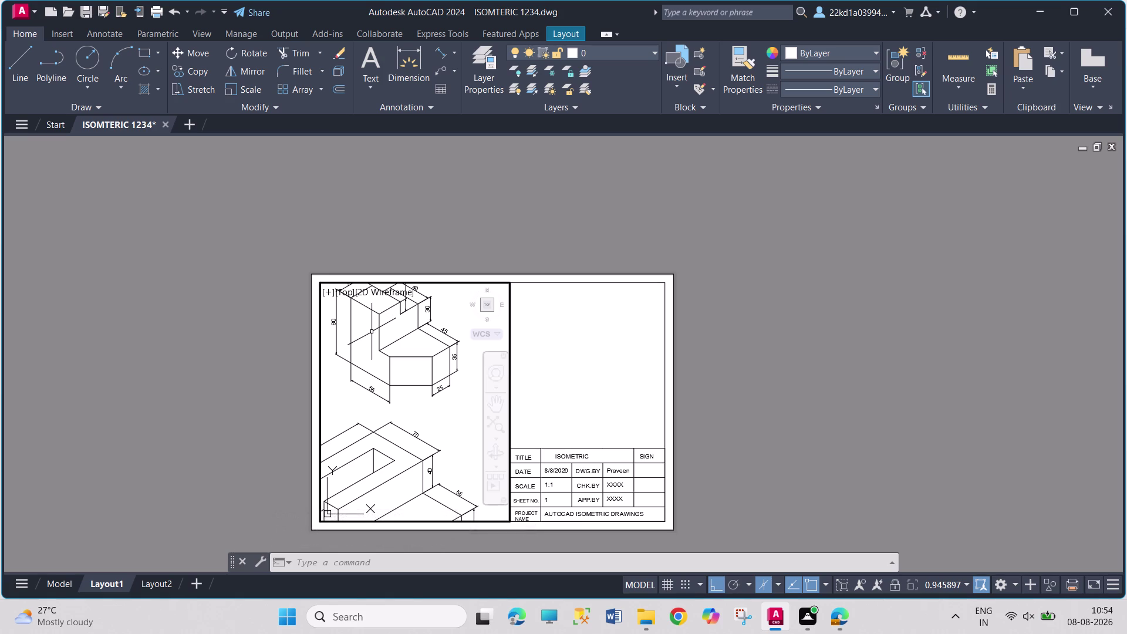
scroll(down, 3)
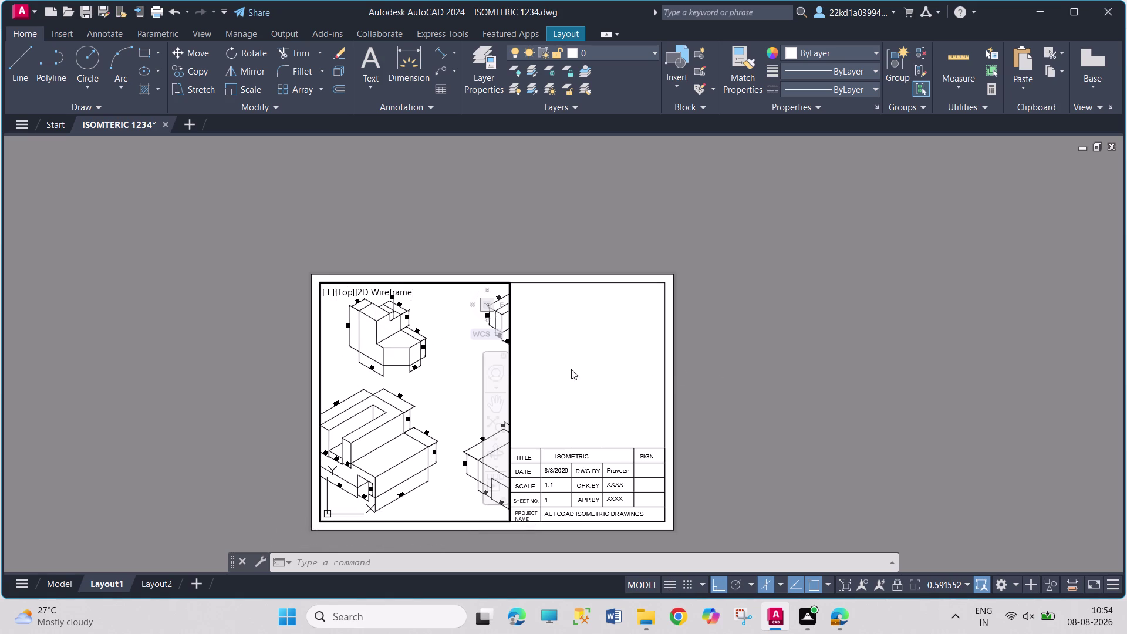
scroll(down, 3)
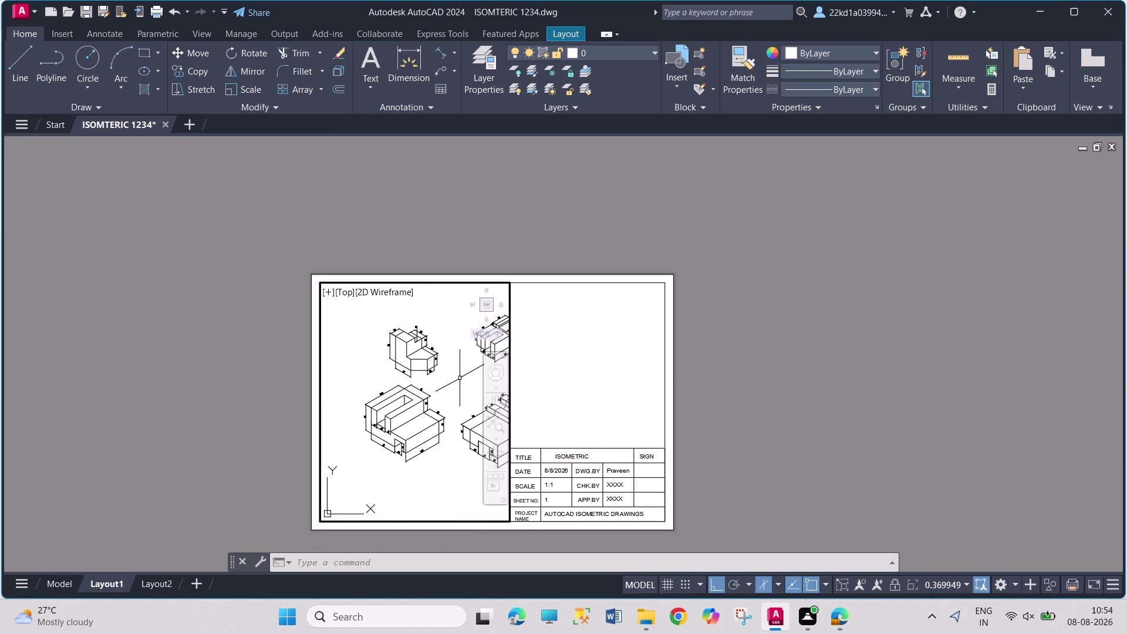
click(487, 306)
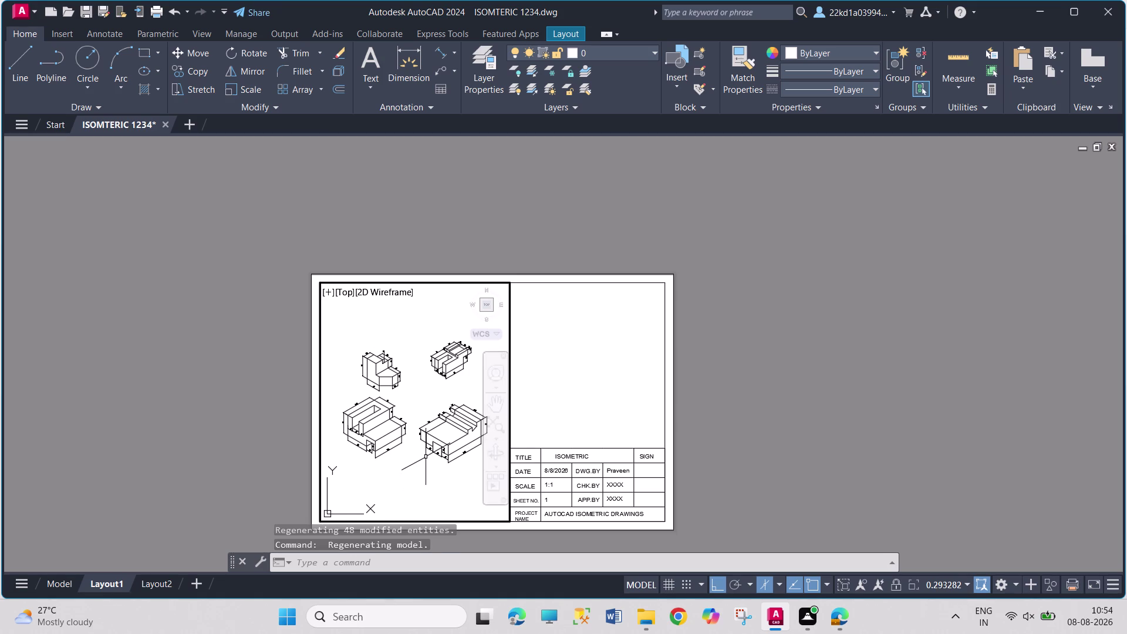
scroll(up, 3)
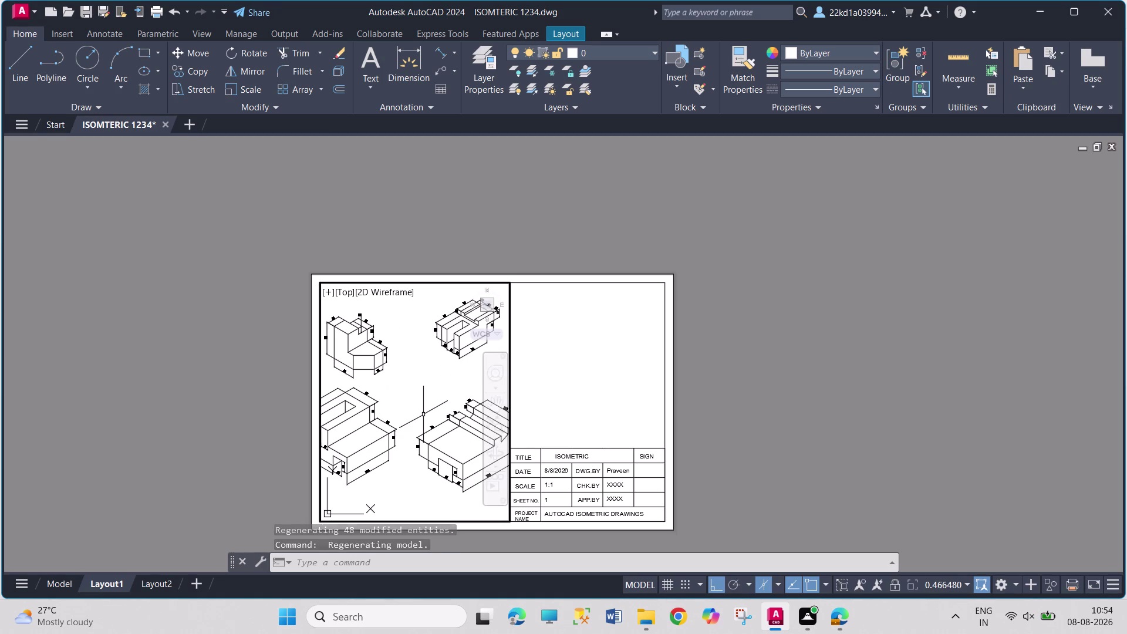
scroll(down, 3)
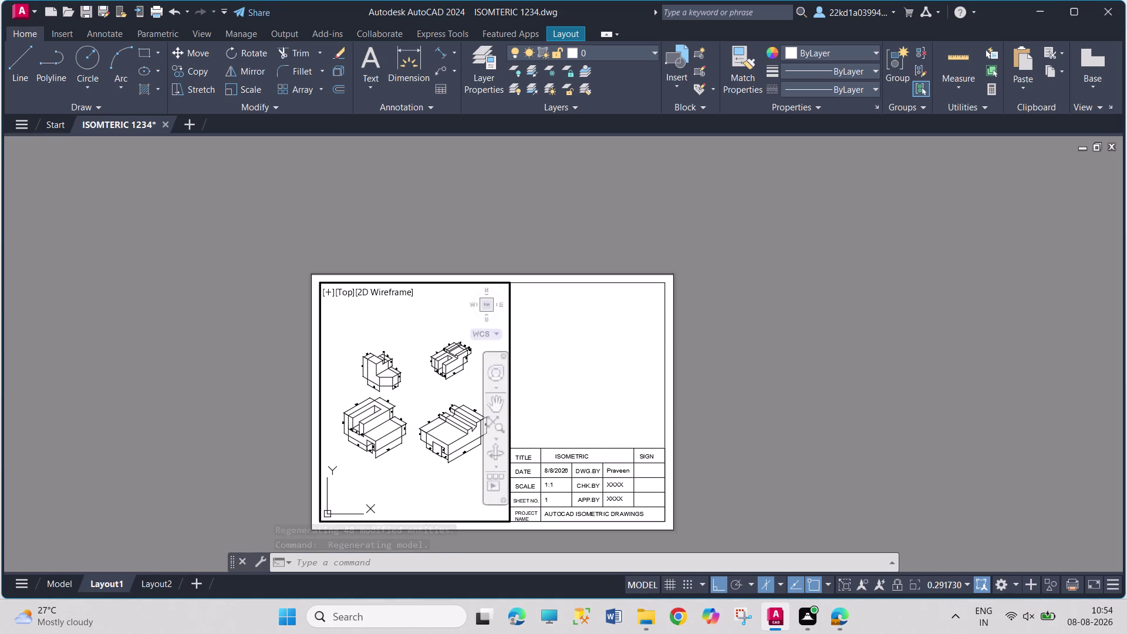
scroll(down, 3)
click(487, 304)
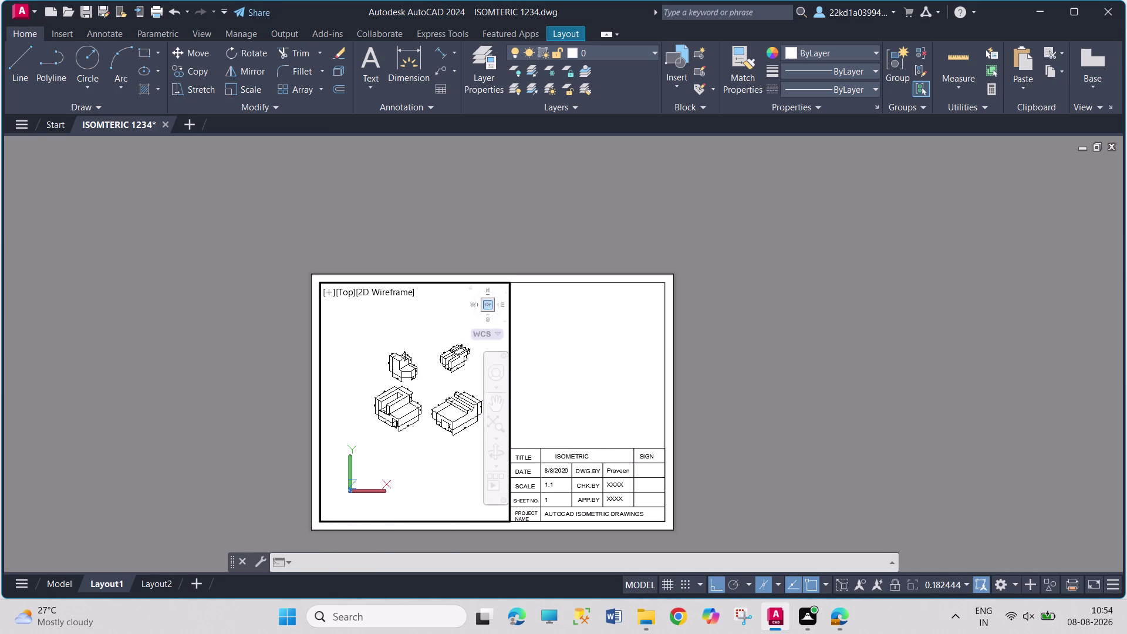
click(482, 310)
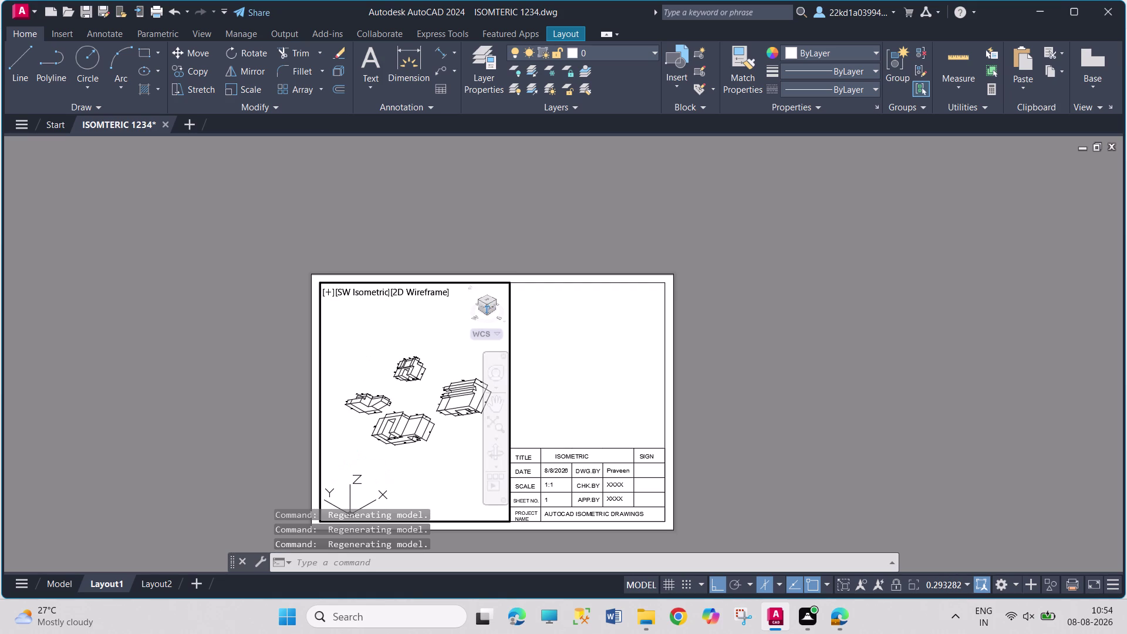
click(492, 307)
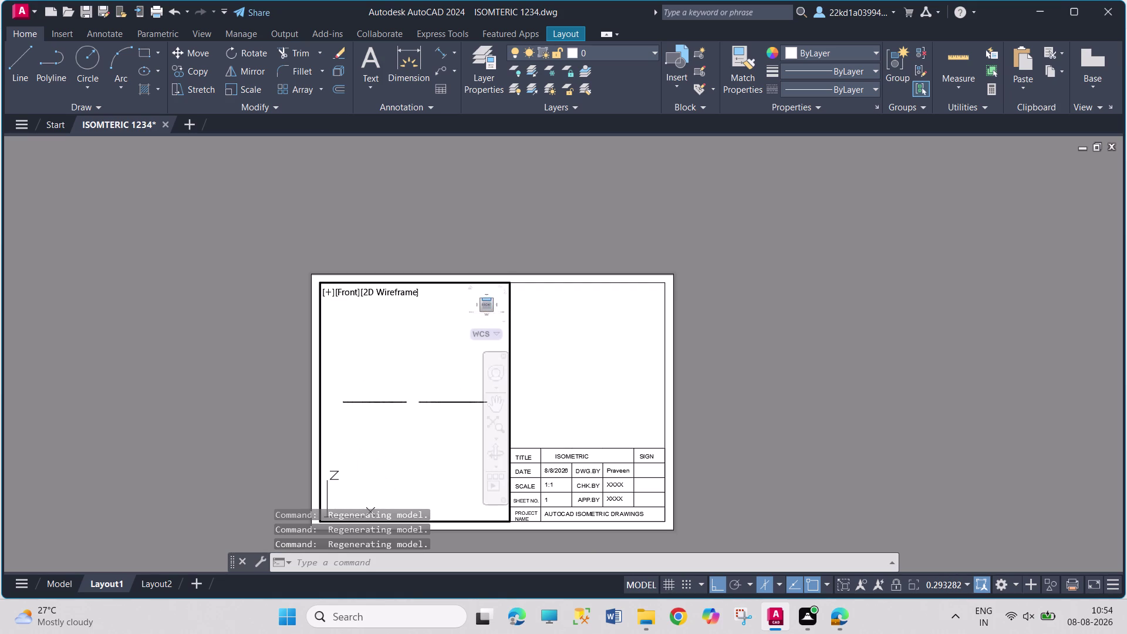
click(492, 299)
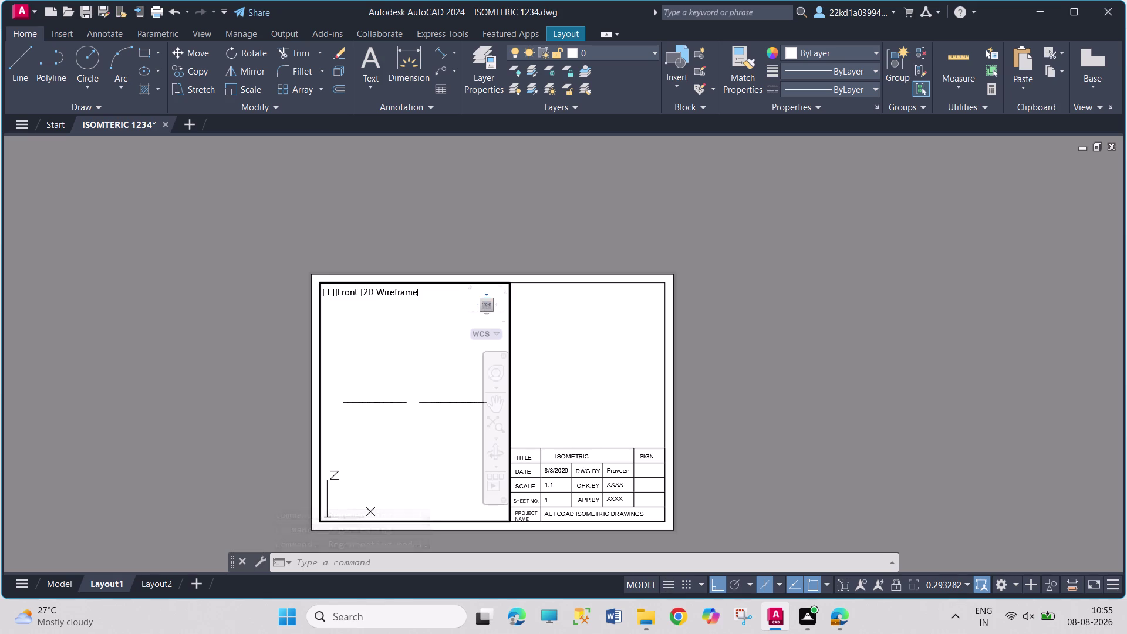
click(486, 295)
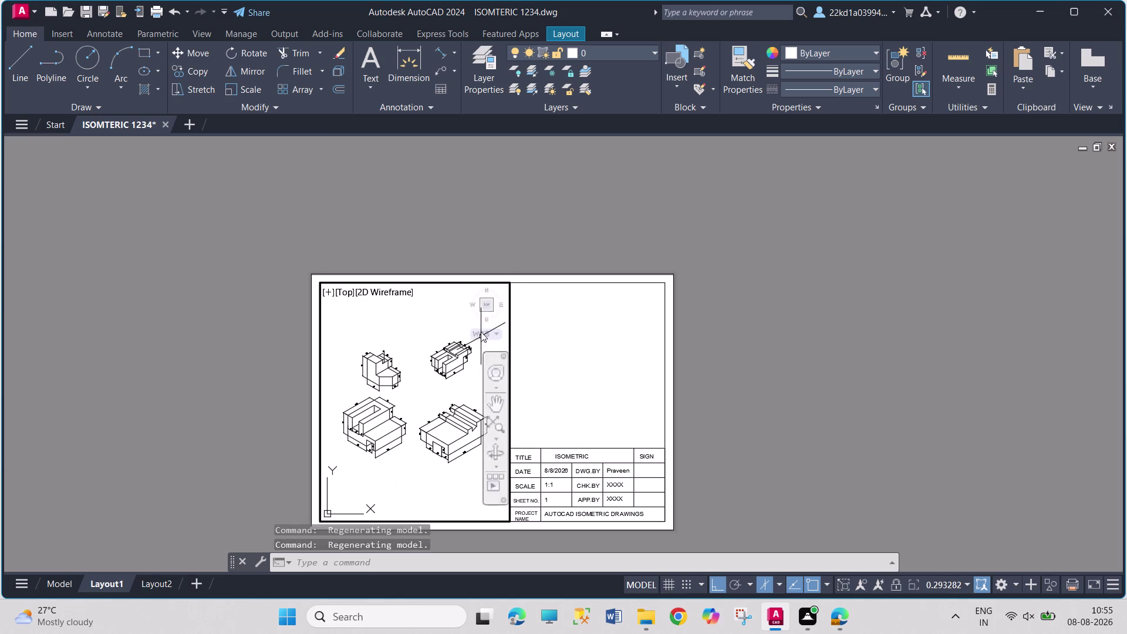
click(487, 291)
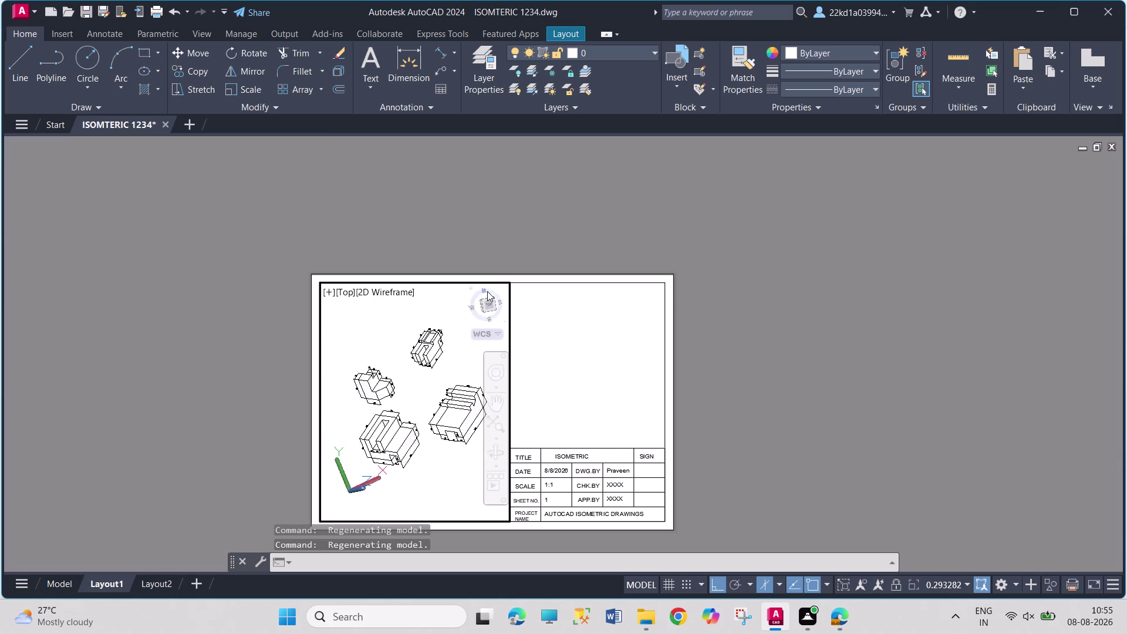
click(486, 296)
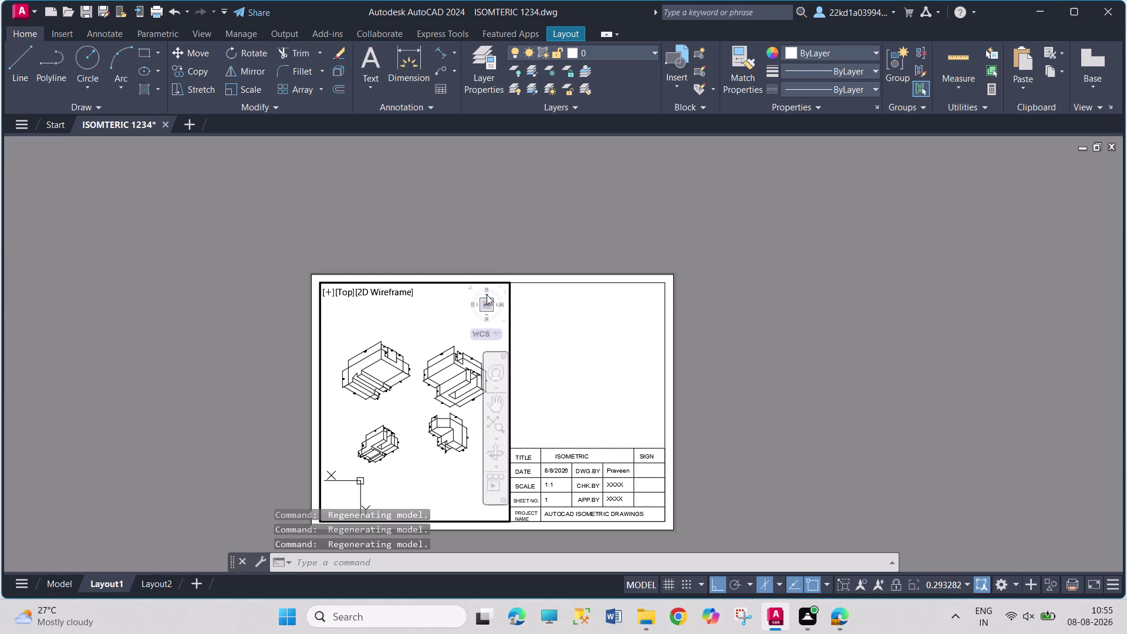
click(487, 295)
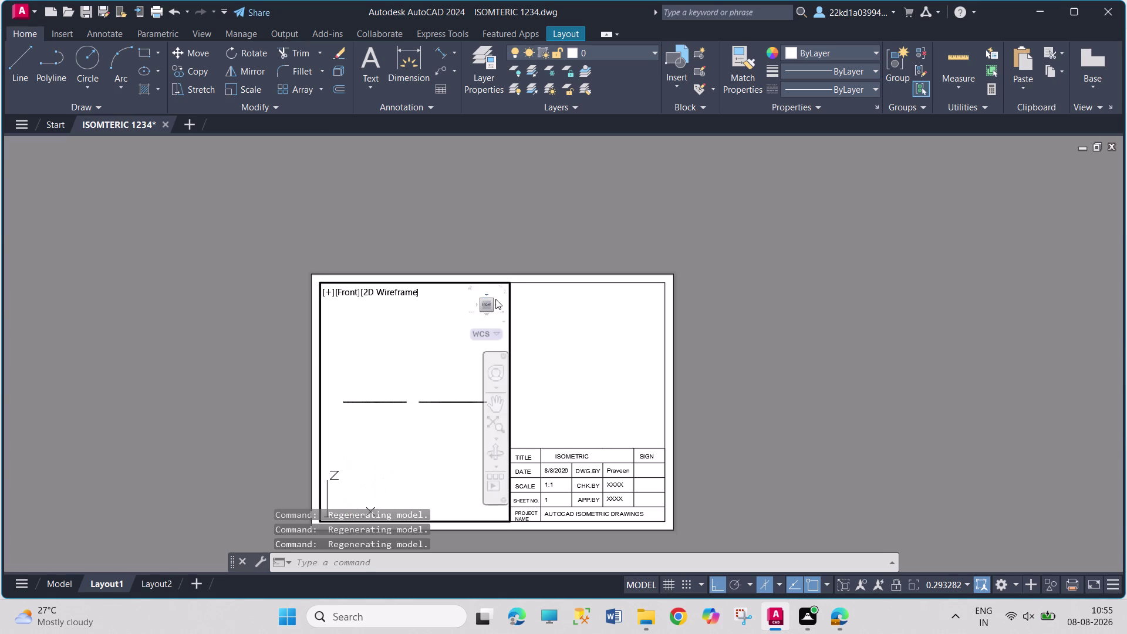
click(487, 305)
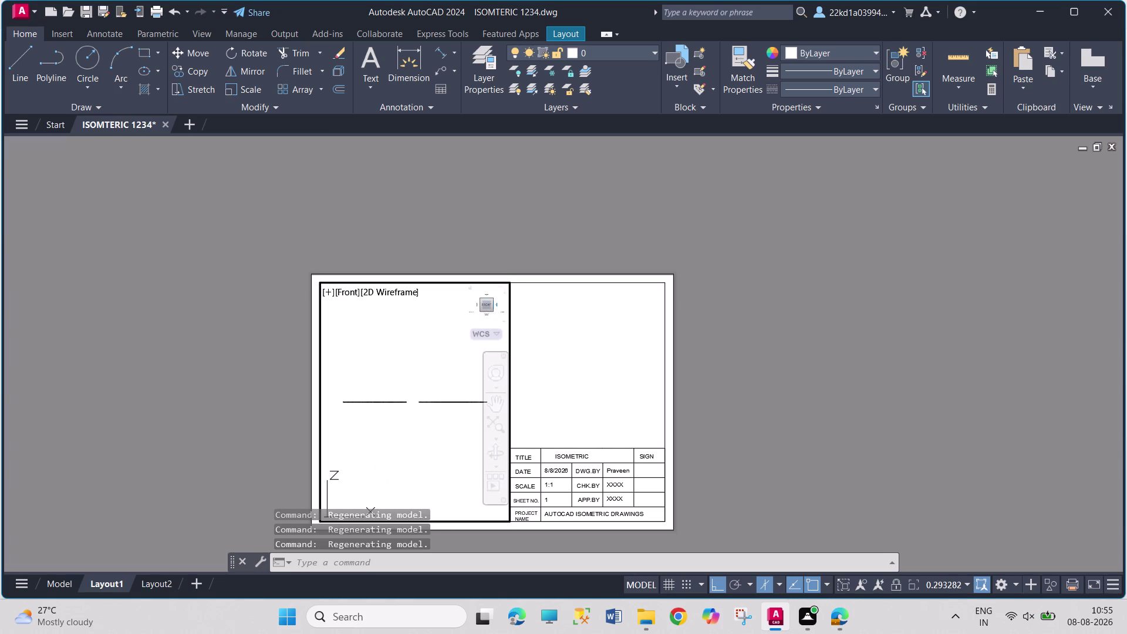
click(496, 304)
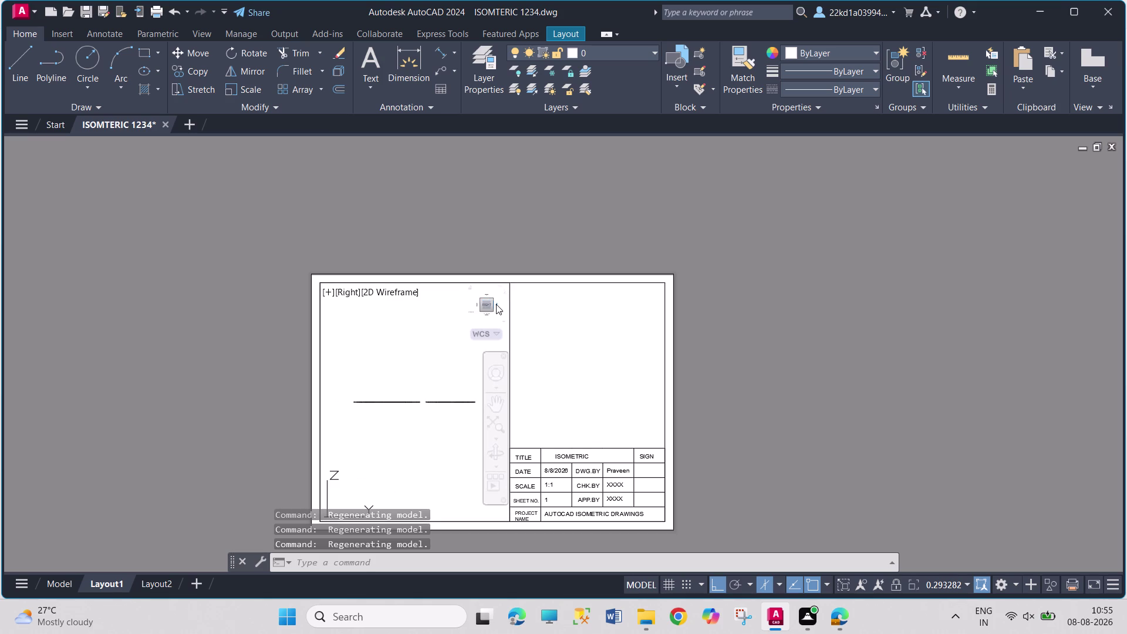
click(496, 304)
click(496, 304)
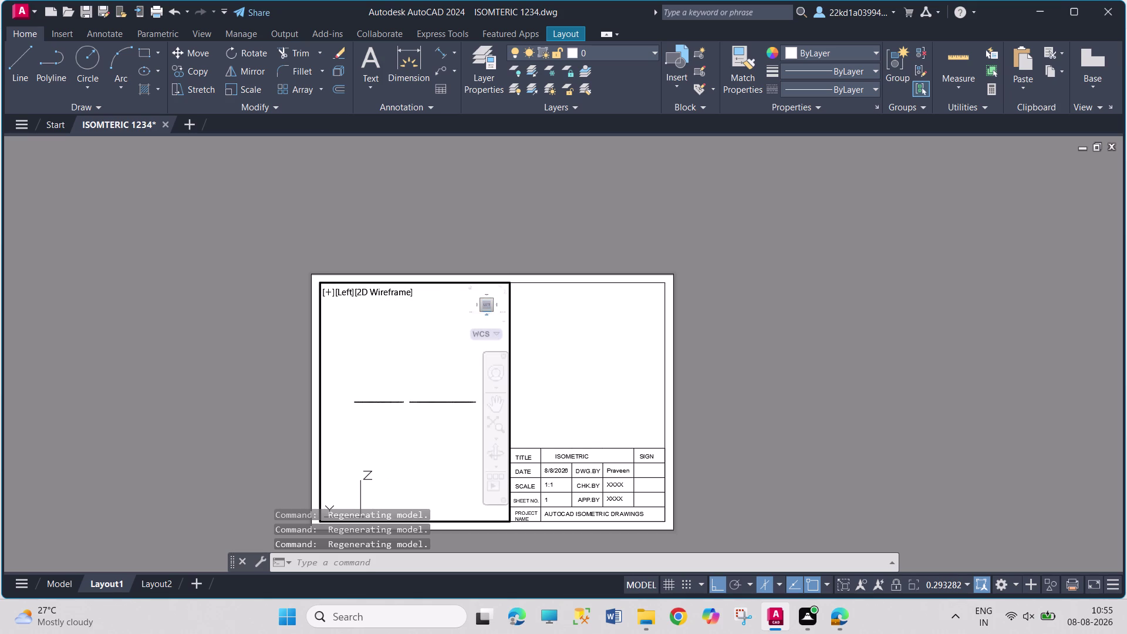
click(486, 315)
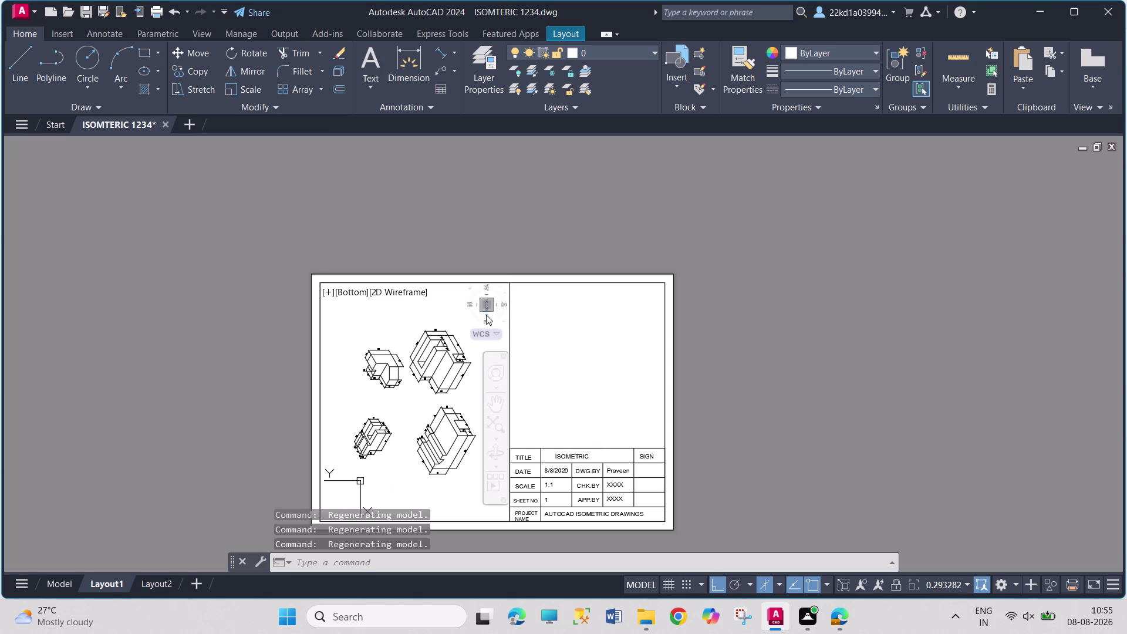
click(486, 315)
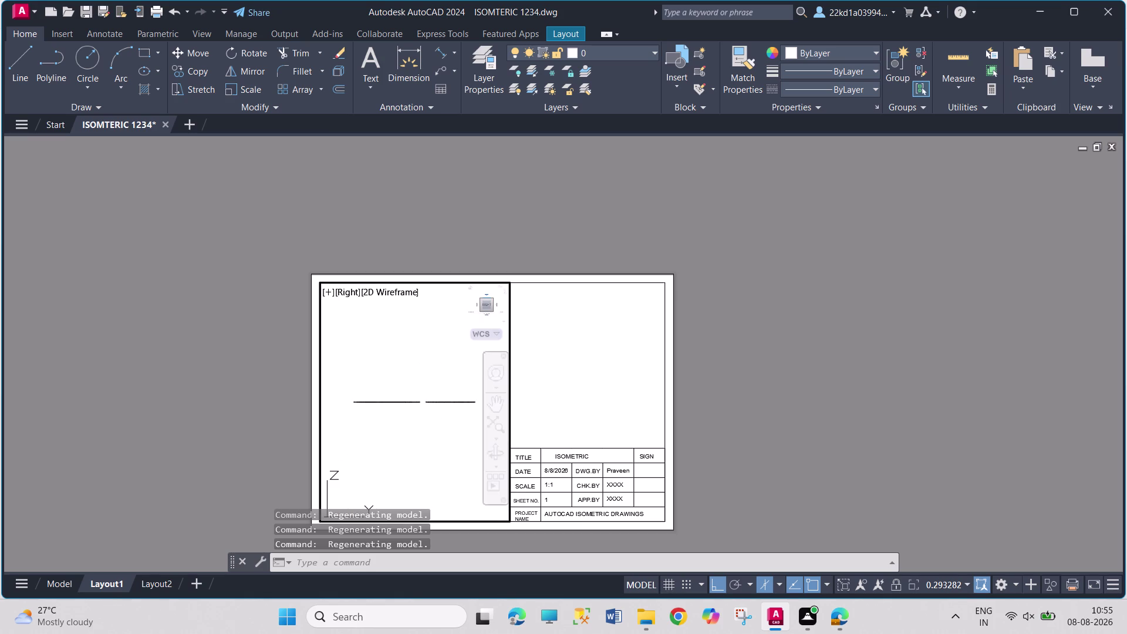
click(488, 294)
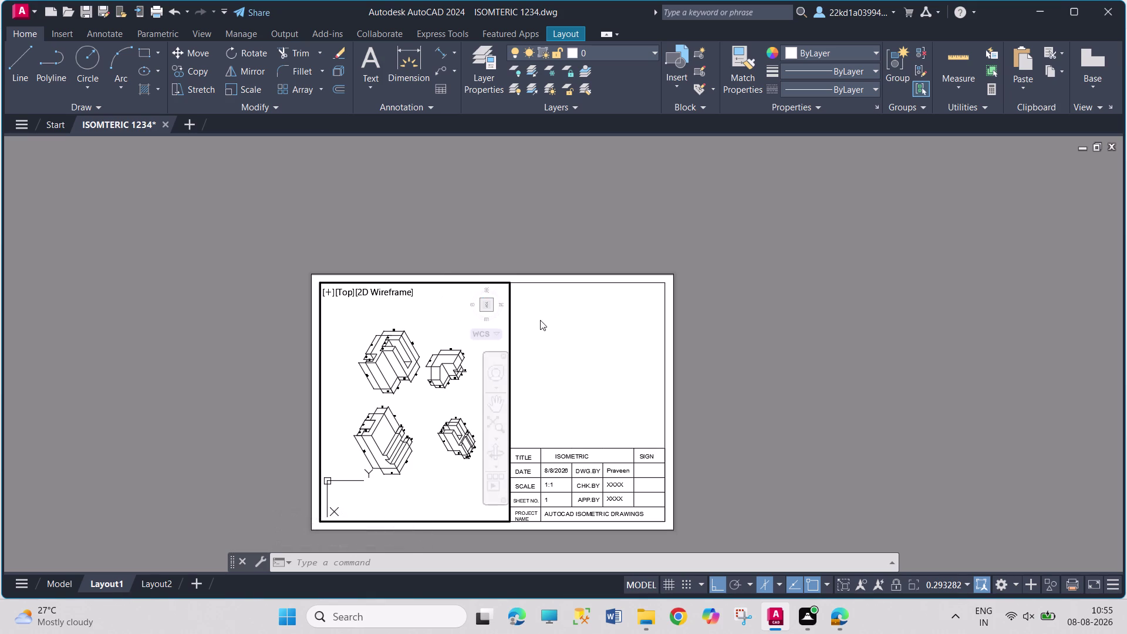
click(483, 307)
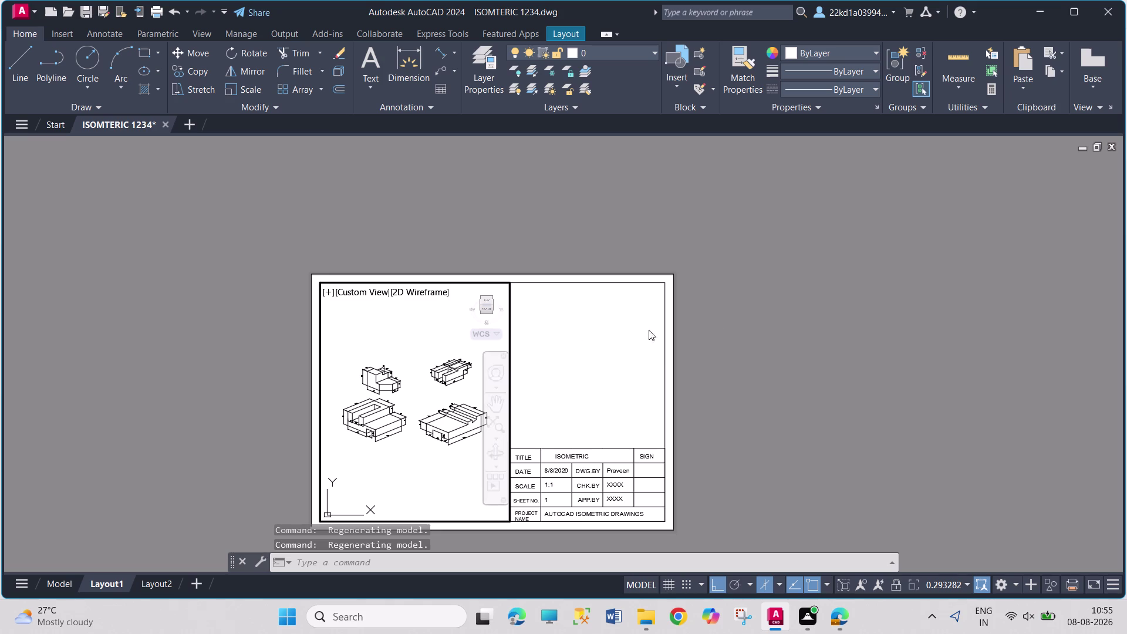
key(Escape)
key(Escape)
key(Escape)
key(Escape)
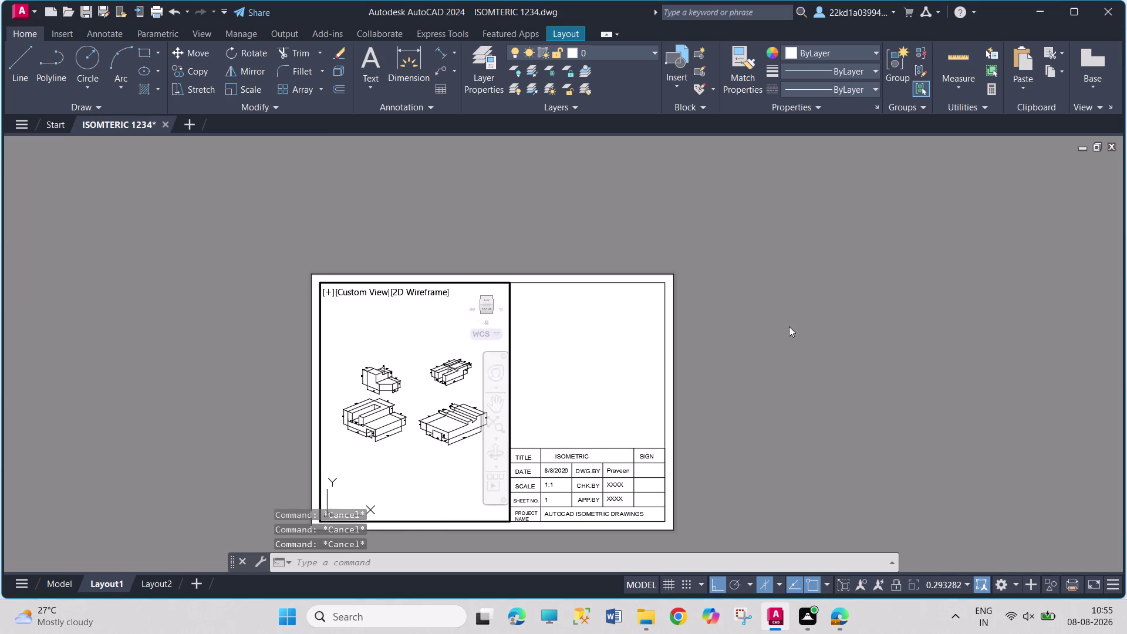
click(1116, 18)
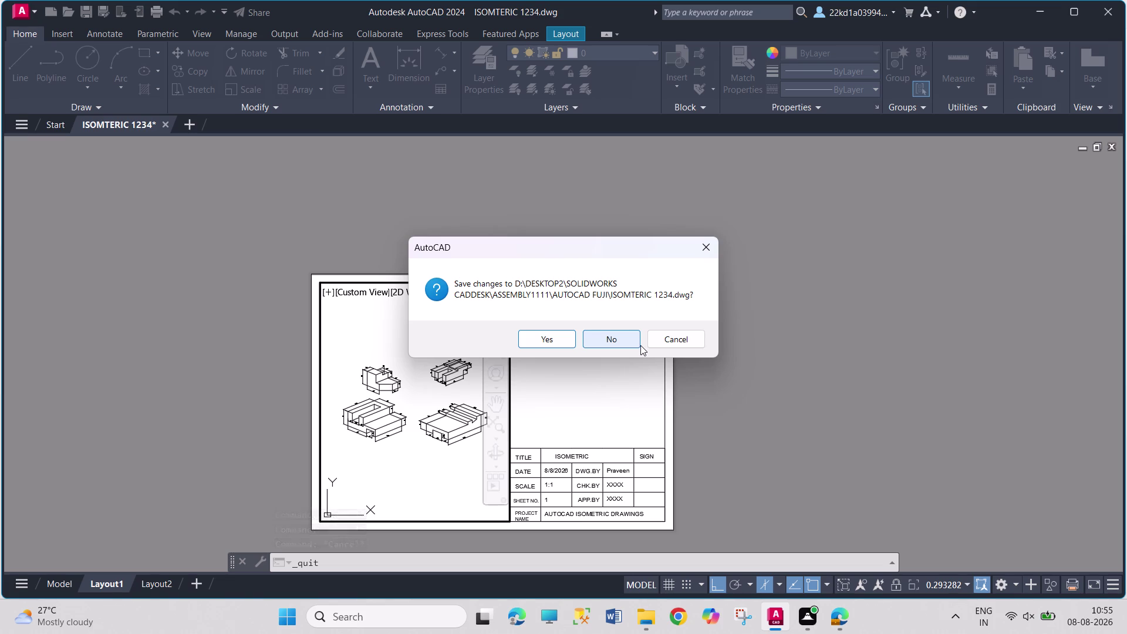
Cancel closing, restore the viewport's top view, and save ISOMTERIC 1234.
click(709, 245)
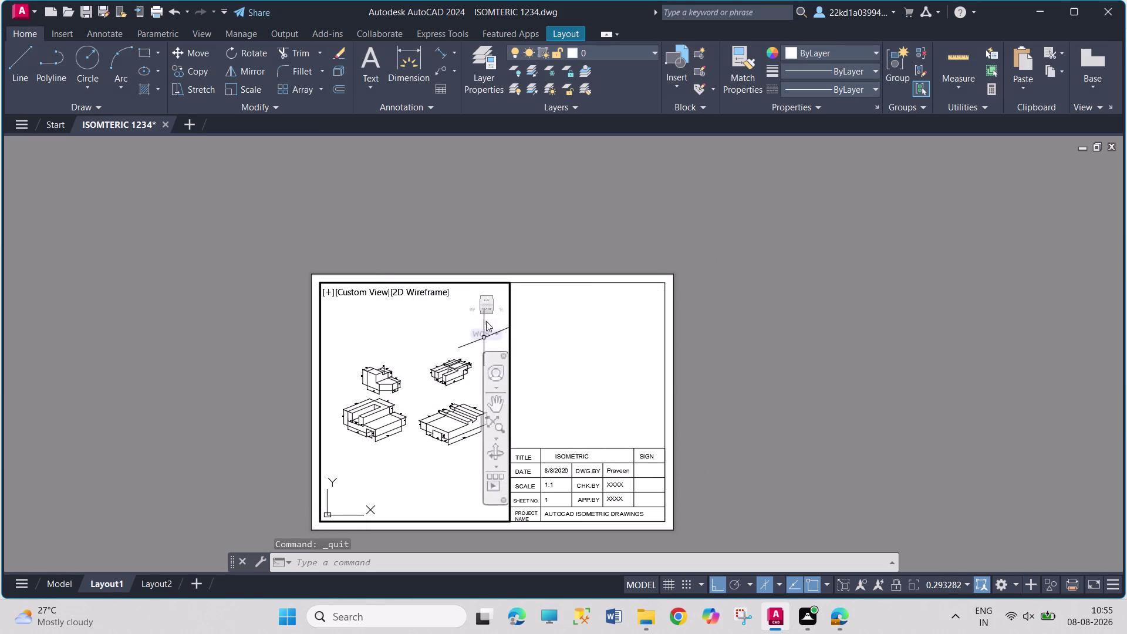
click(486, 299)
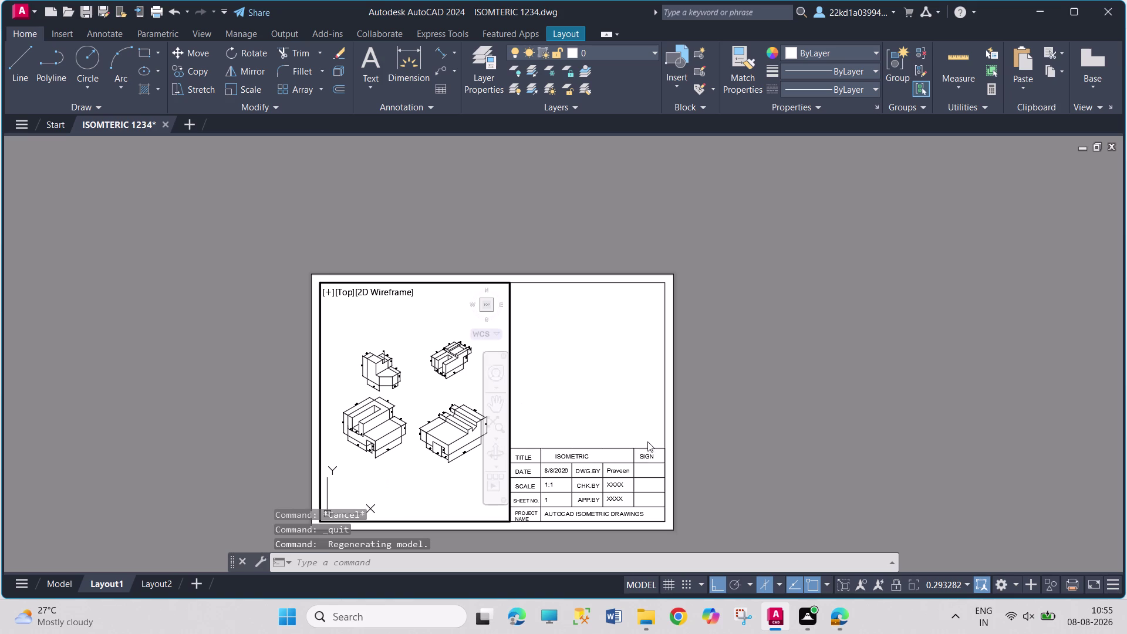
key(ctrl+s)
key(ctrl+s)
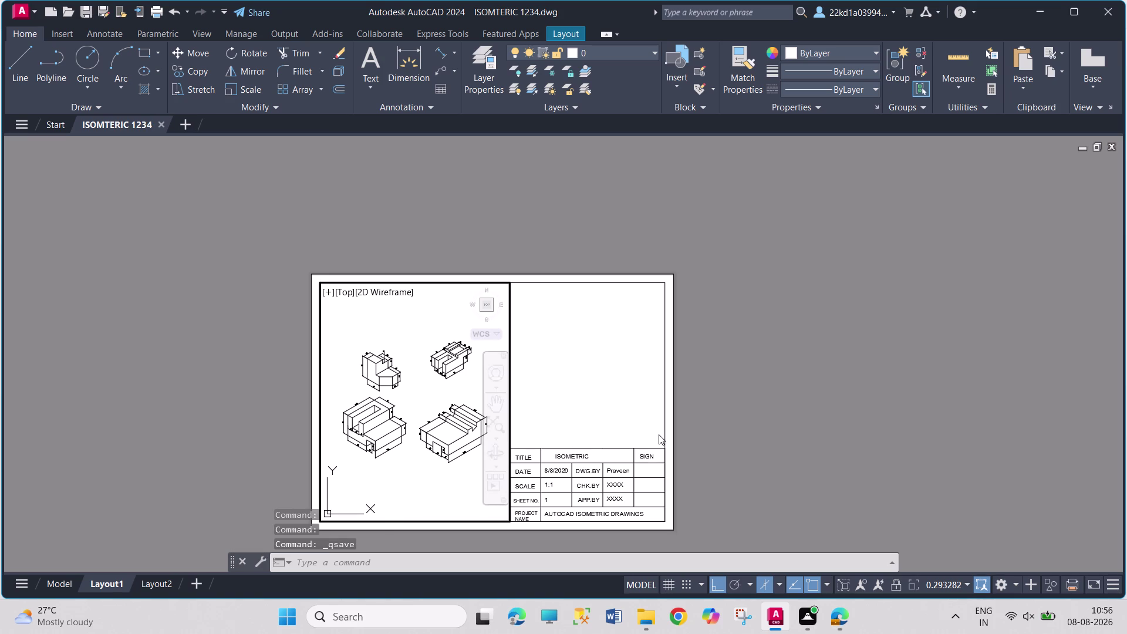
key(ctrl+s)
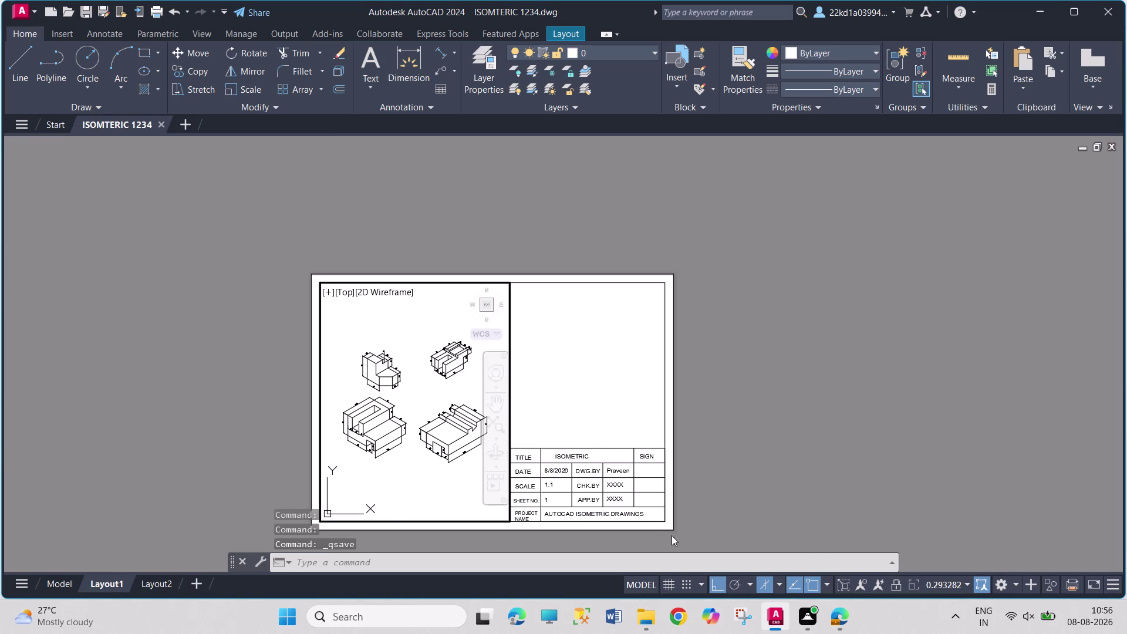